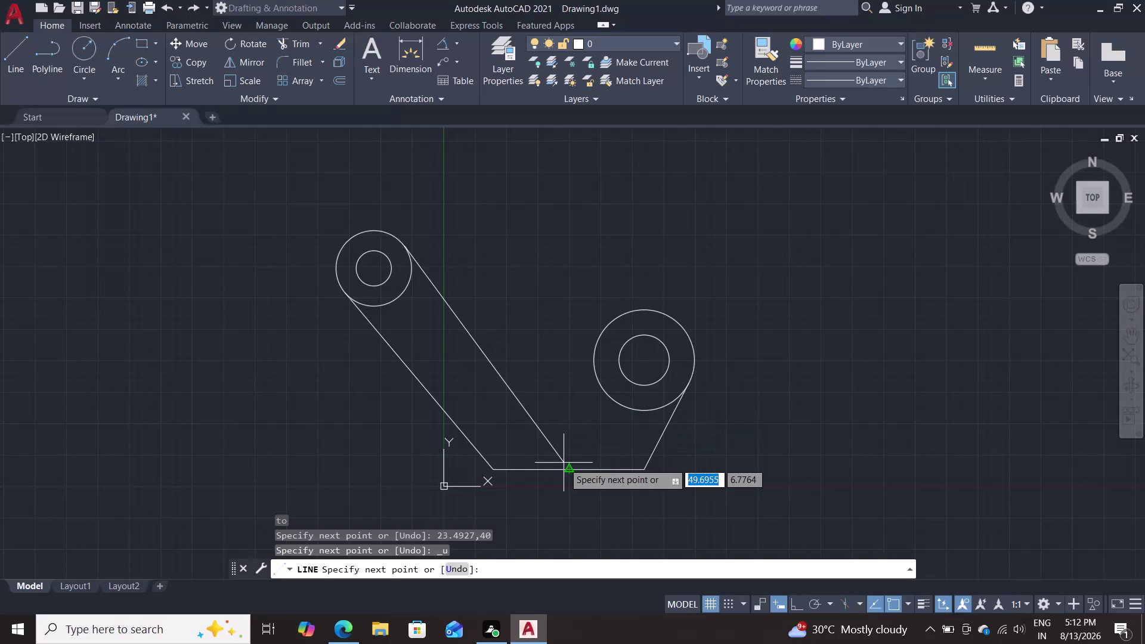
Finish the previous angled line and erase the stray angled line.
click(605, 427)
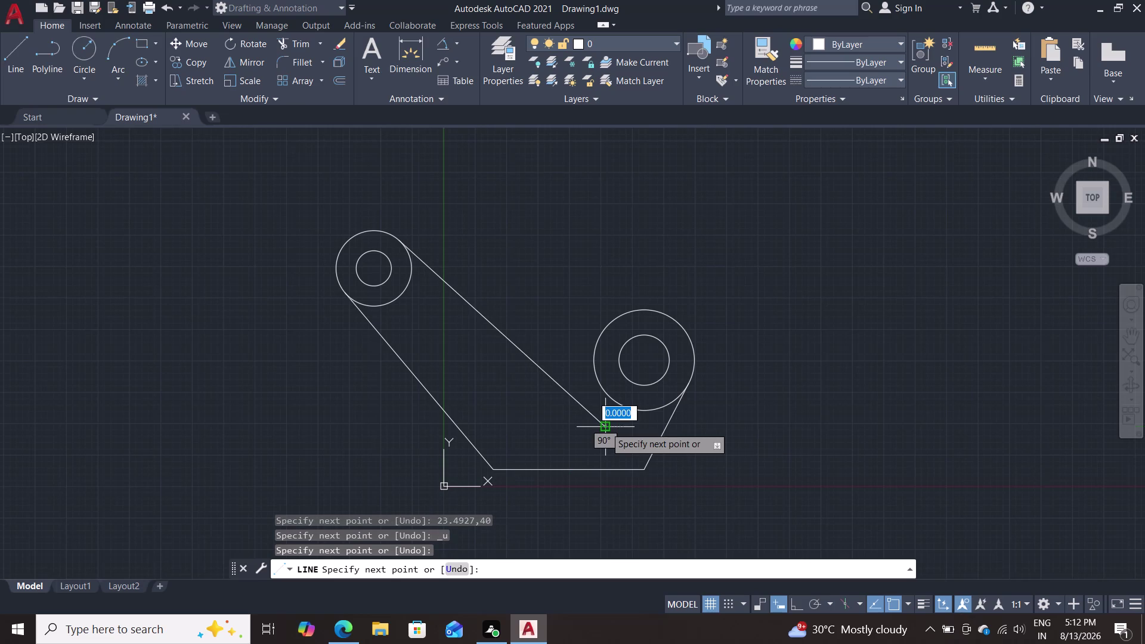
key(Escape)
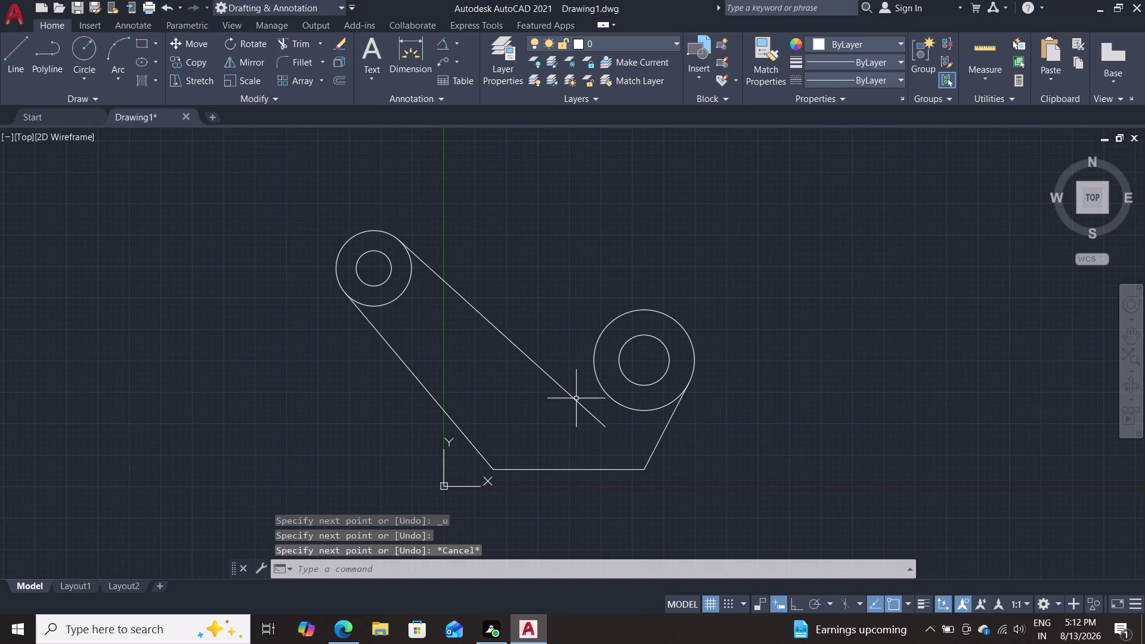
click(576, 398)
key(Delete)
Start a line near the upper boss with TAN snap, then cancel the attempt.
key(l)
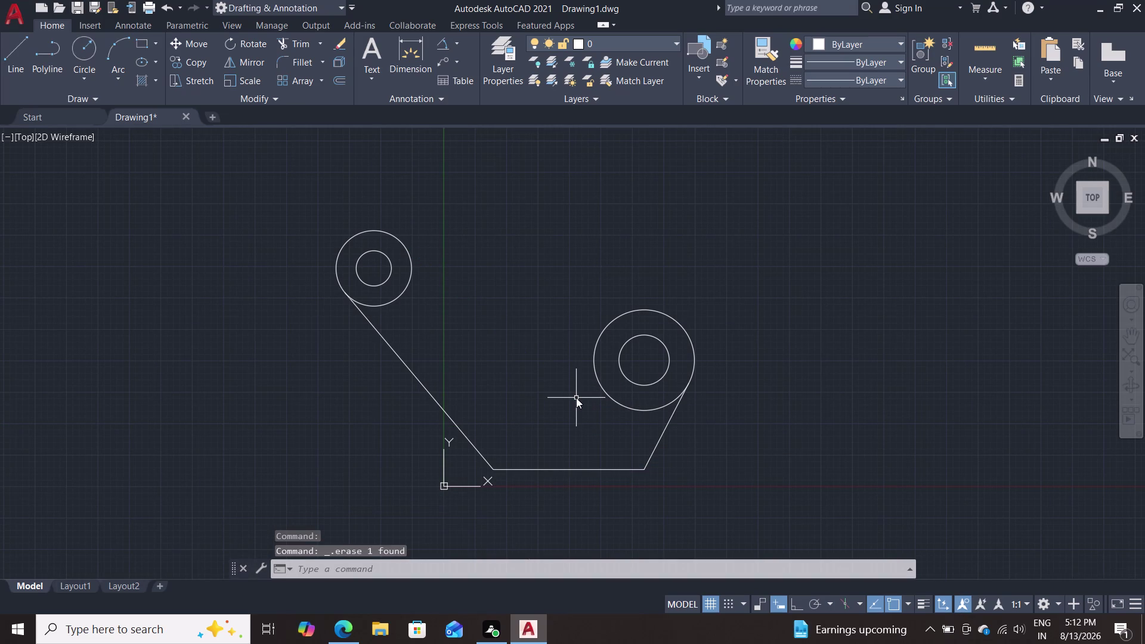
key(Return)
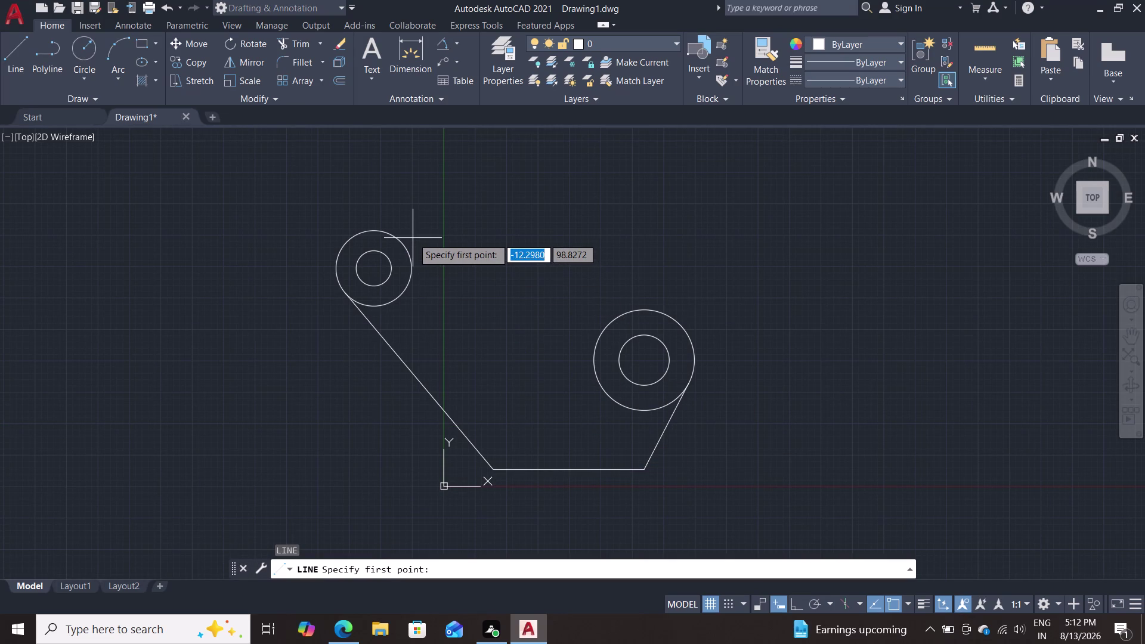
click(413, 238)
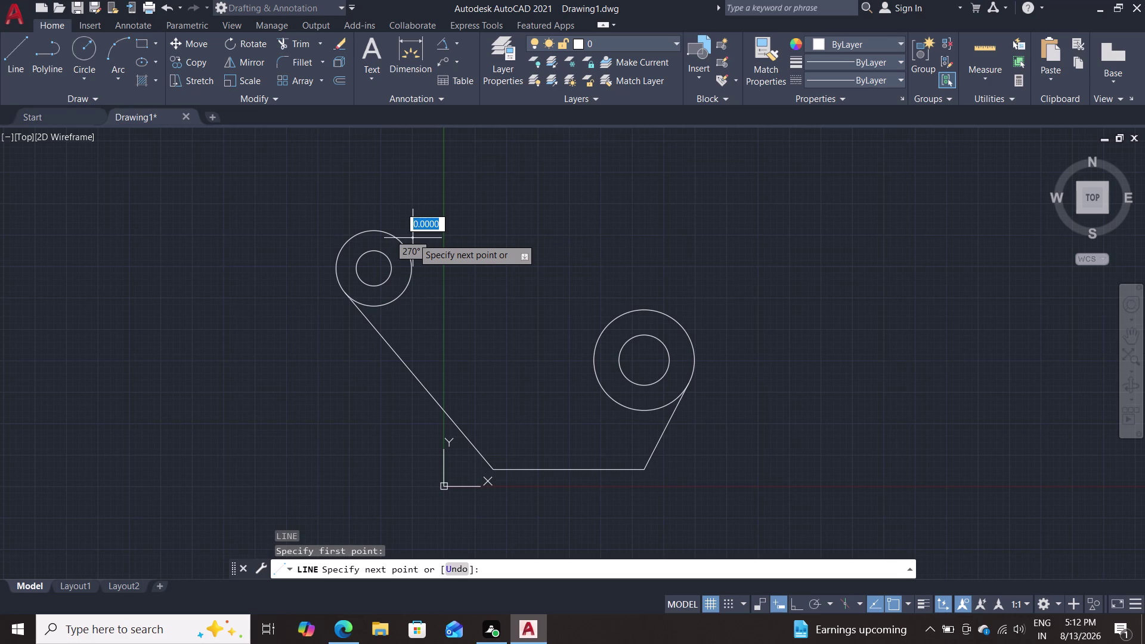
text(tan)
key(Return)
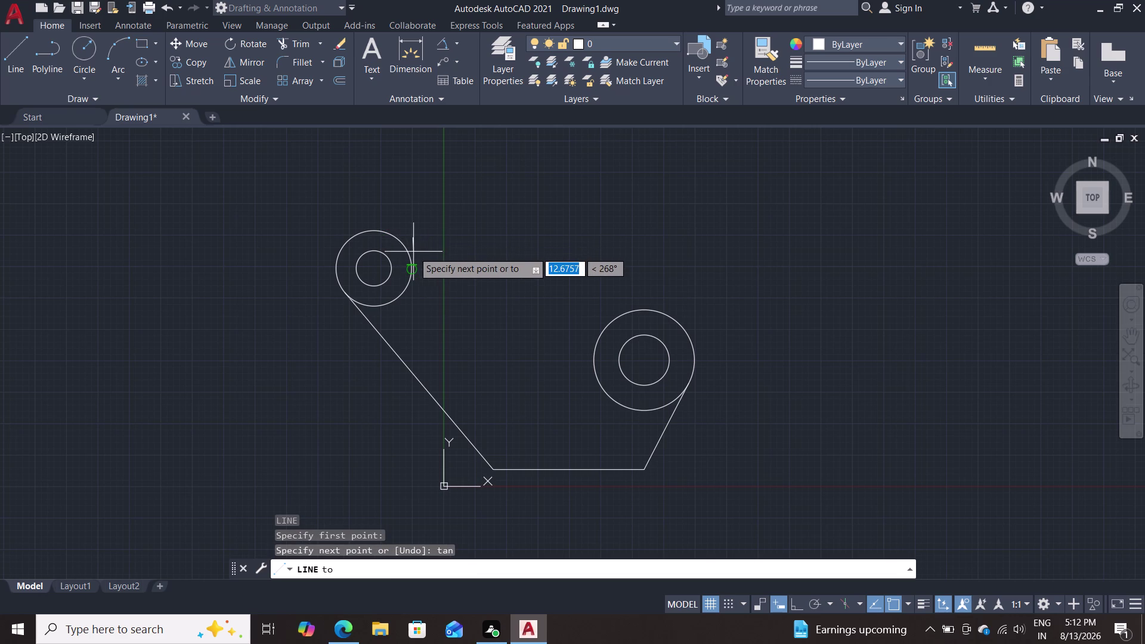
key(Escape)
Draw the arm line tangent to the upper-left boss, length 47.6692 at angle 15.
key(l)
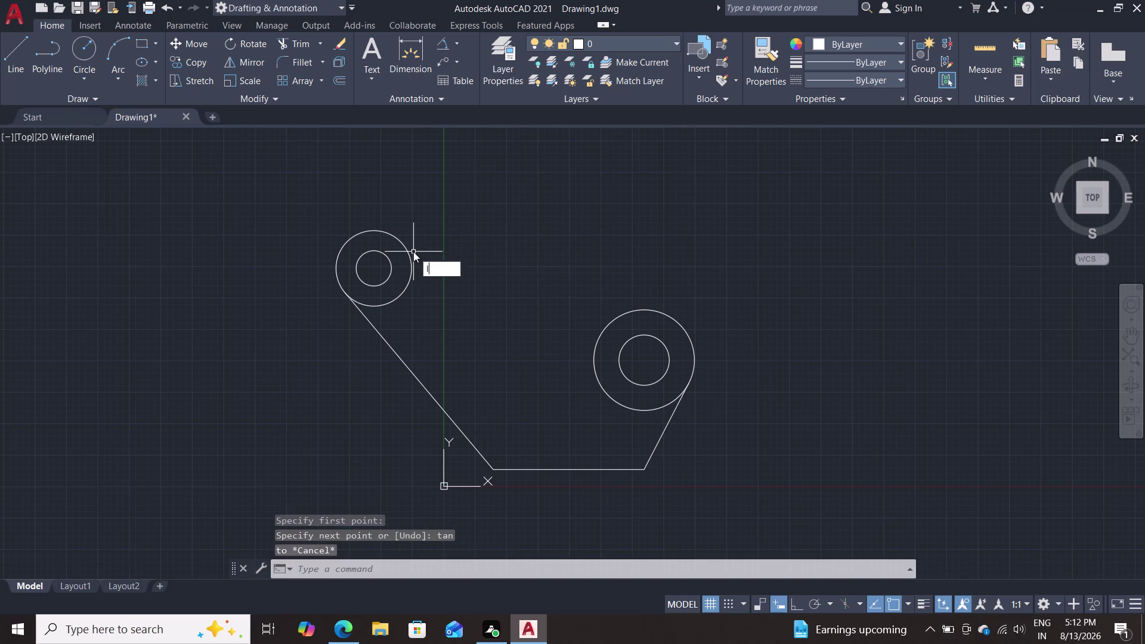
key(Return)
text(ta)
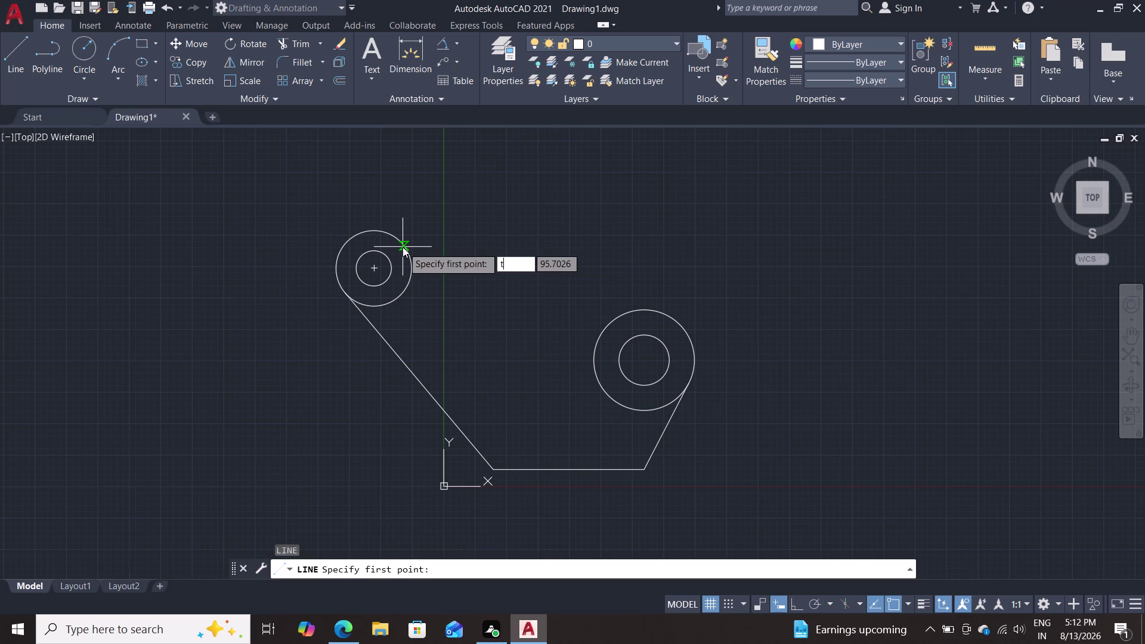
text(n)
key(Return)
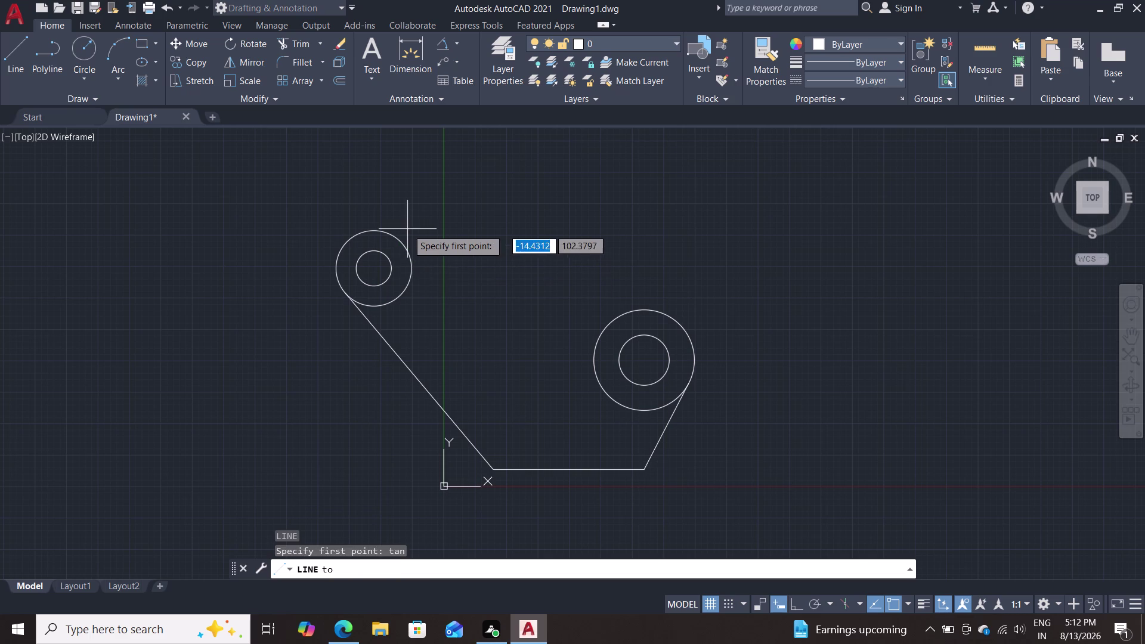
triple_click(405, 244)
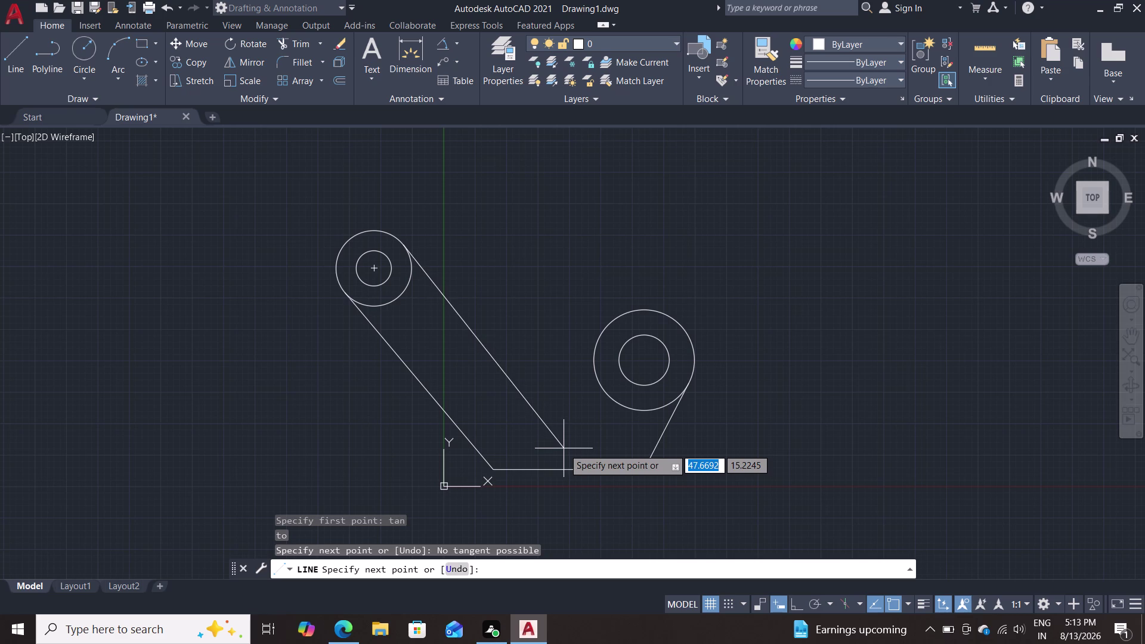
key(Tab)
text(1)
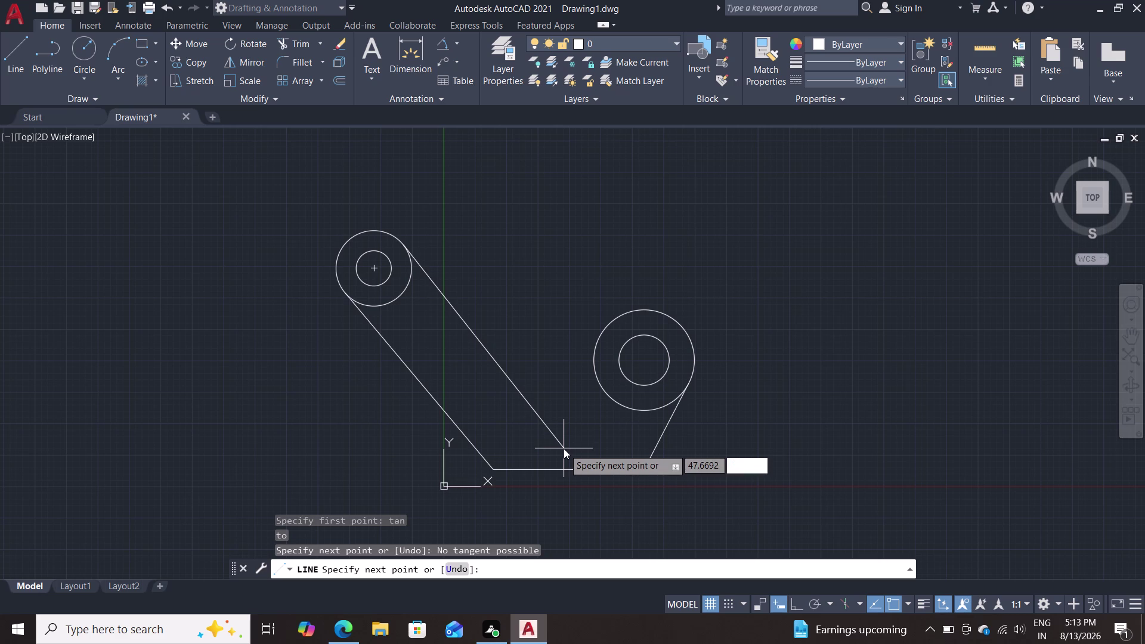
text(5)
key(Return)
key(Escape)
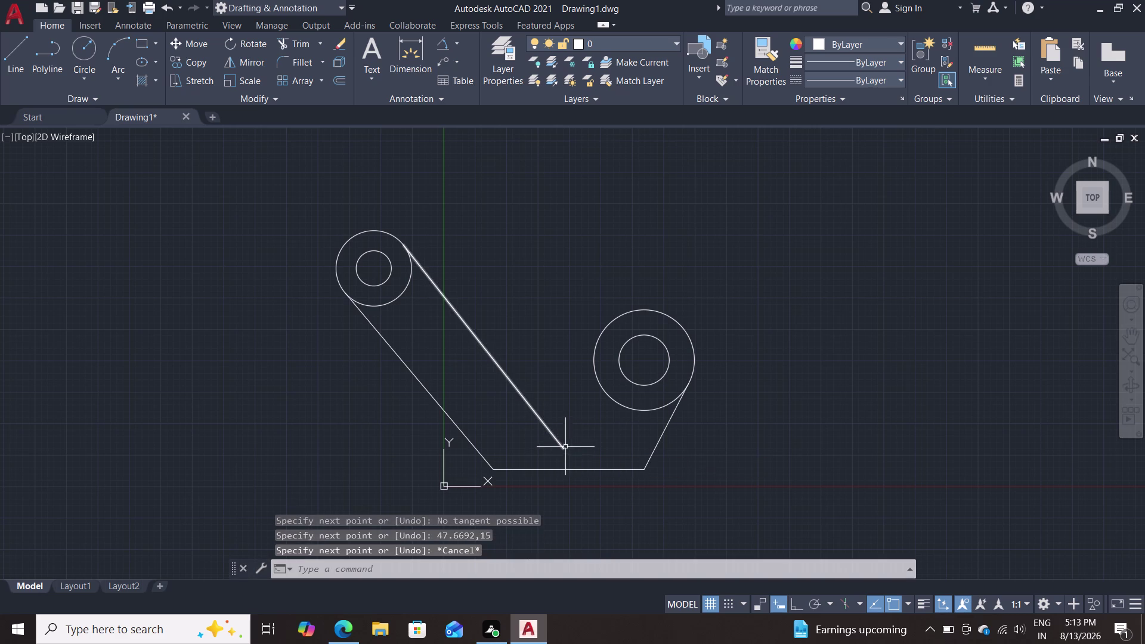
Draw a line tangent to the right boss at angle 15, crossing the first arm.
key(l)
key(Return)
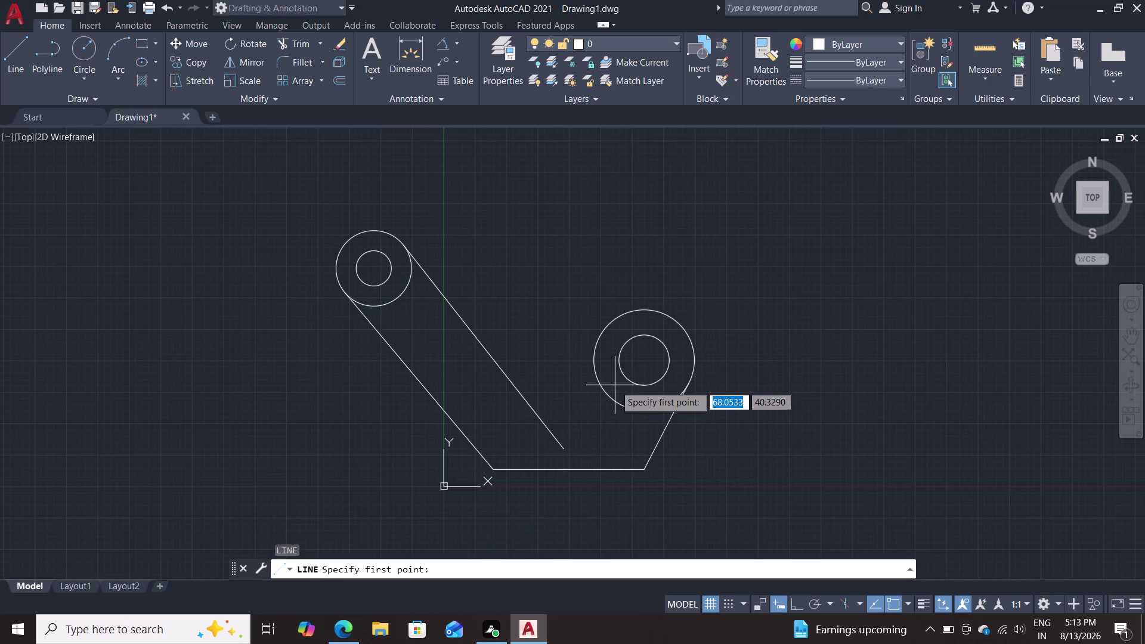
text(tan)
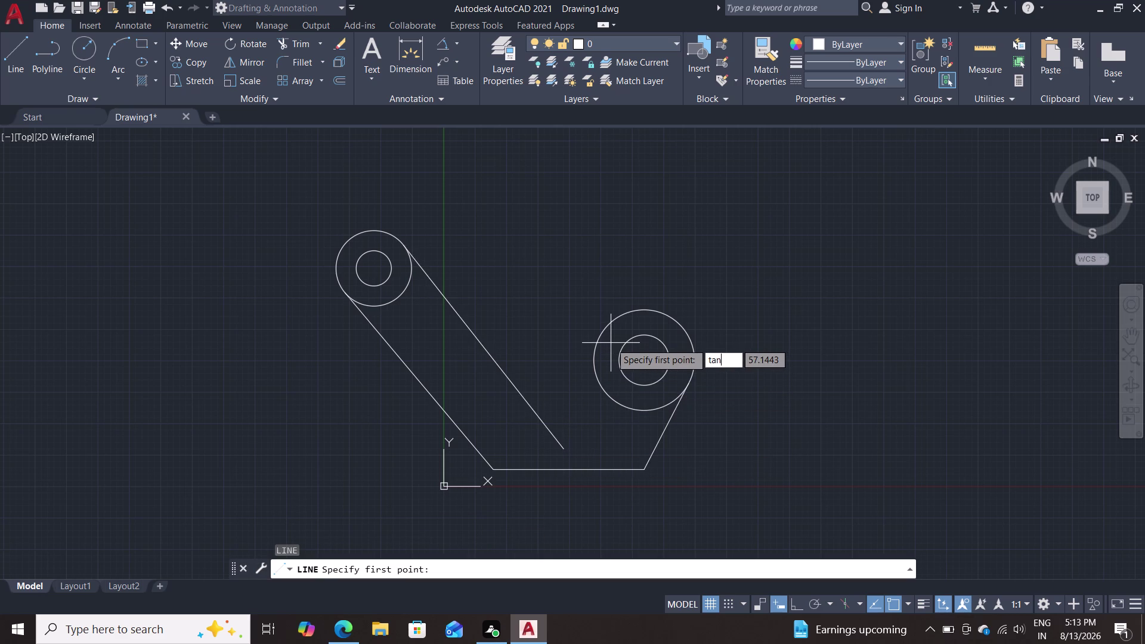
key(Return)
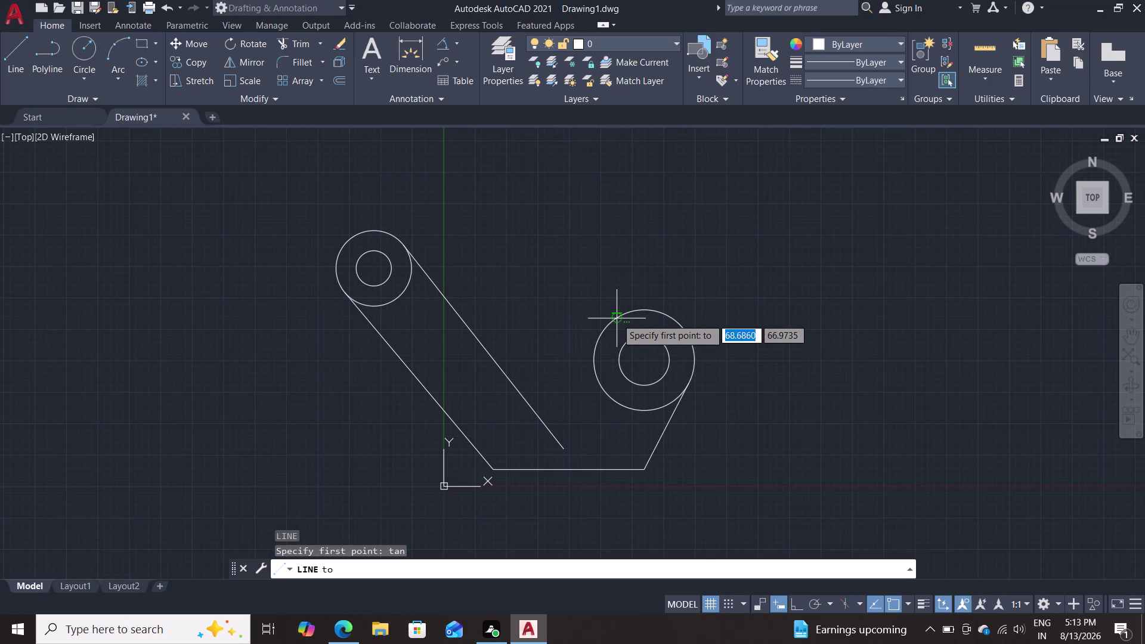
click(617, 319)
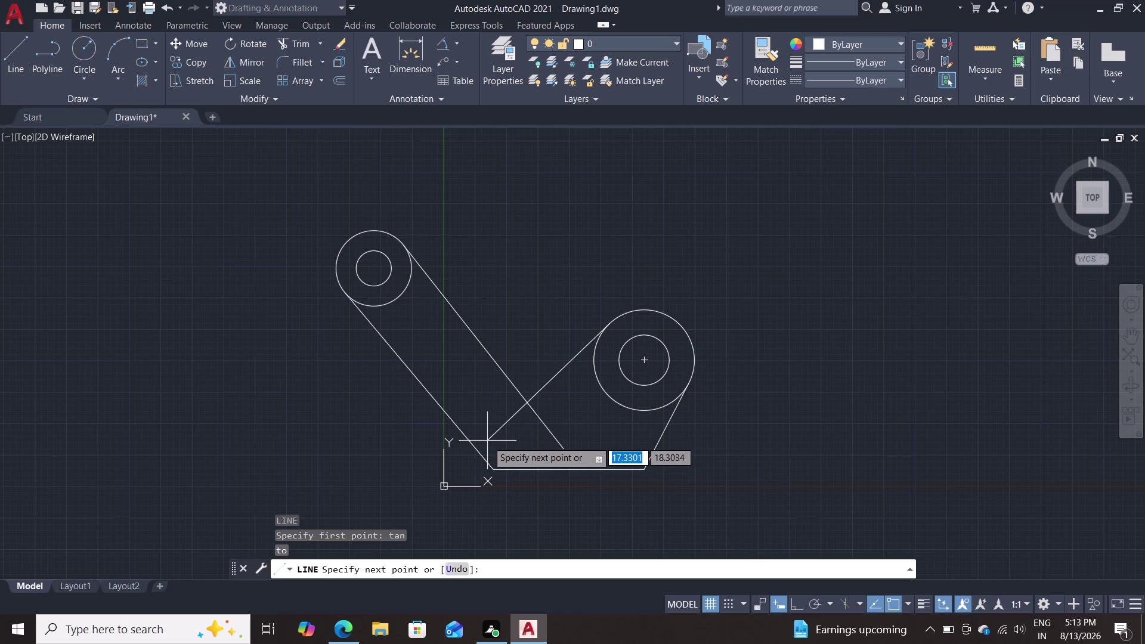
key(Tab)
text(15)
key(Return)
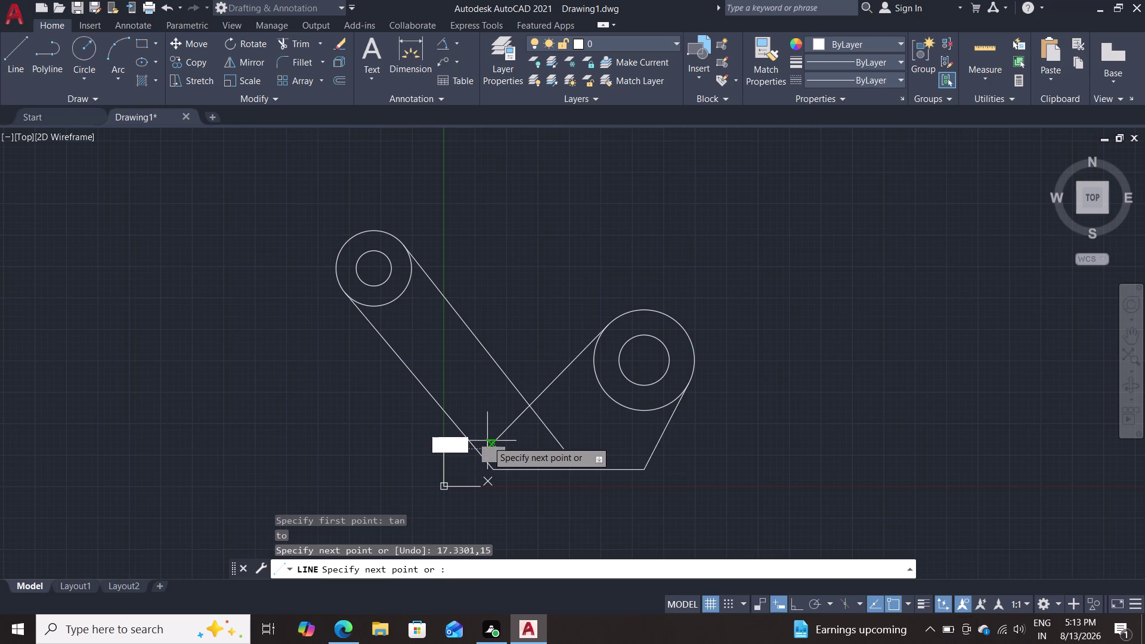
key(Escape)
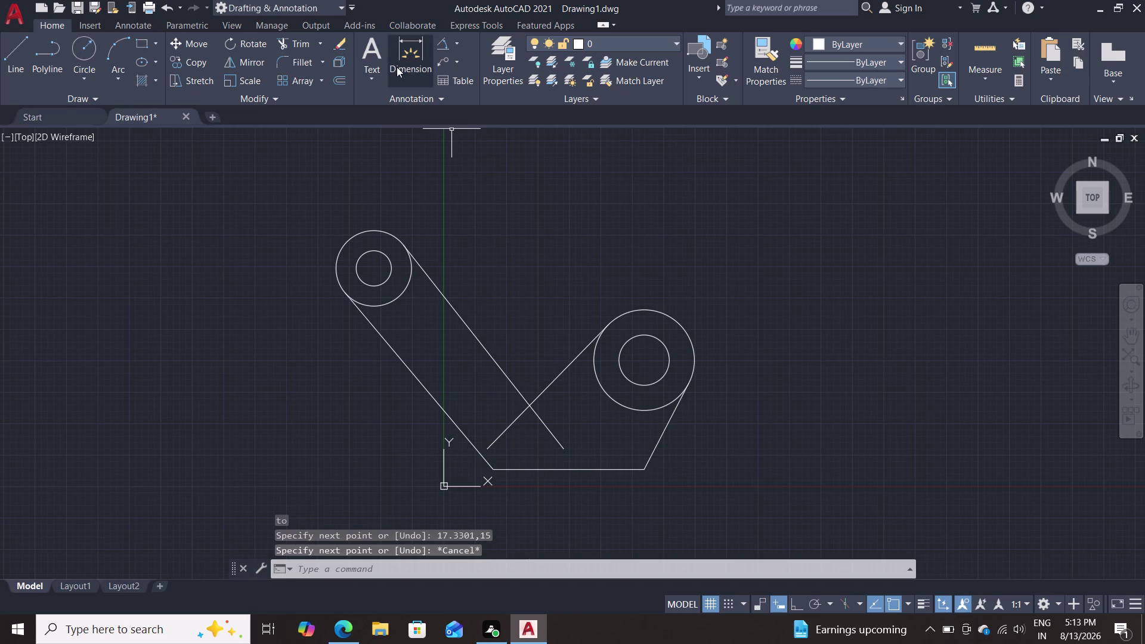
Add an 82° angular dimension between the two crossing arm lines above their intersection.
click(442, 43)
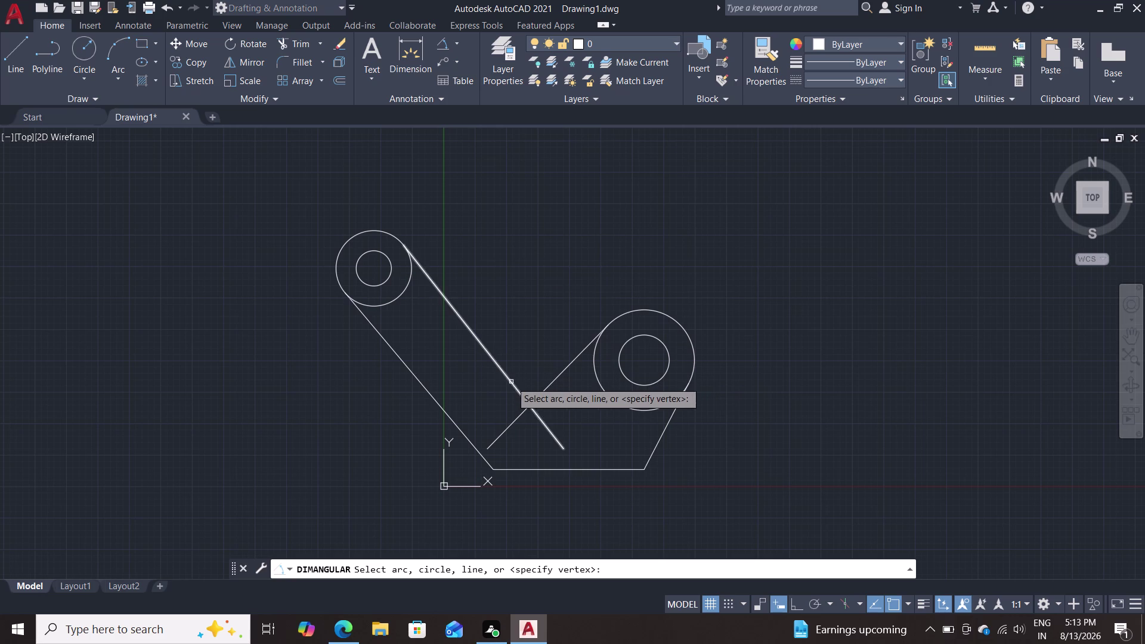
click(512, 382)
double_click(548, 388)
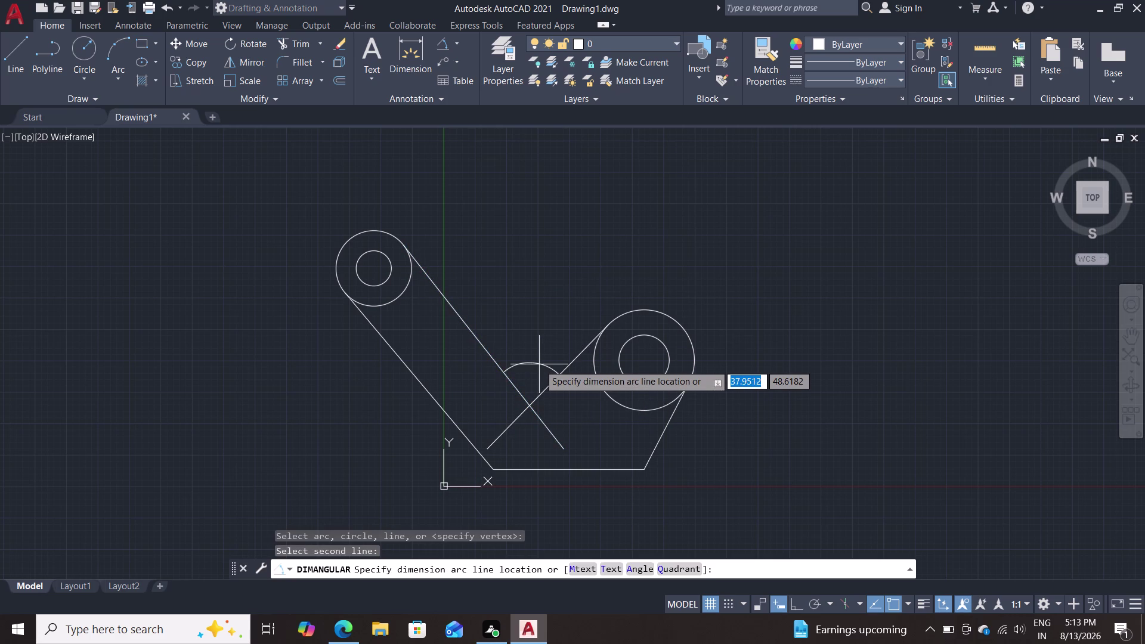
scroll(up, 3)
click(528, 369)
scroll(up, 3)
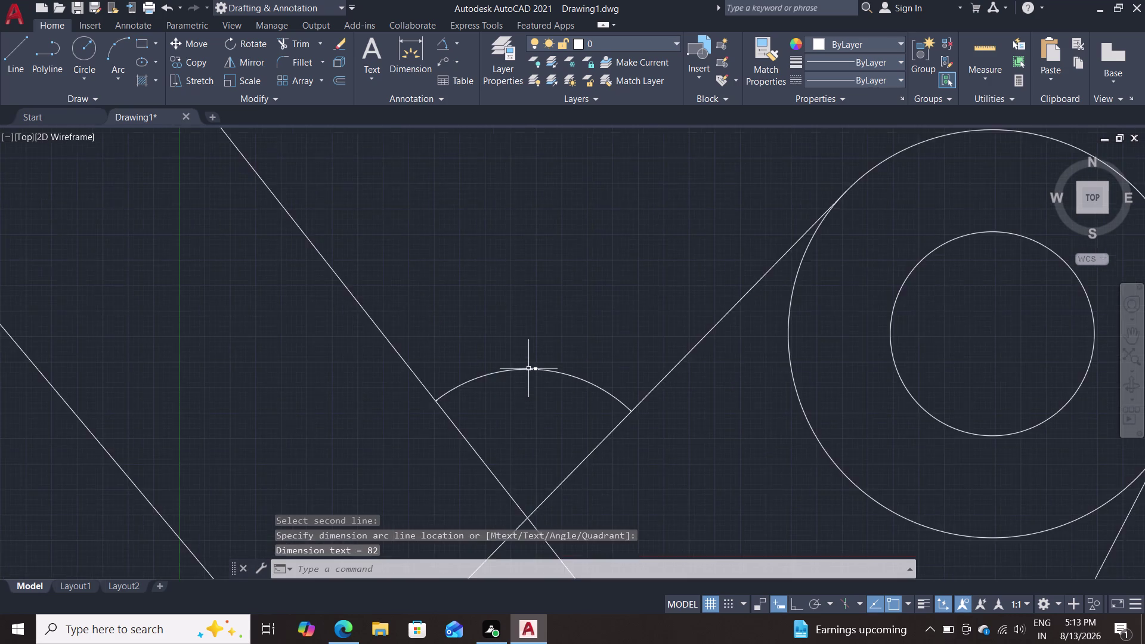
scroll(up, 3)
scroll(down, 3)
scroll(down, 3)
scroll(down, 3)
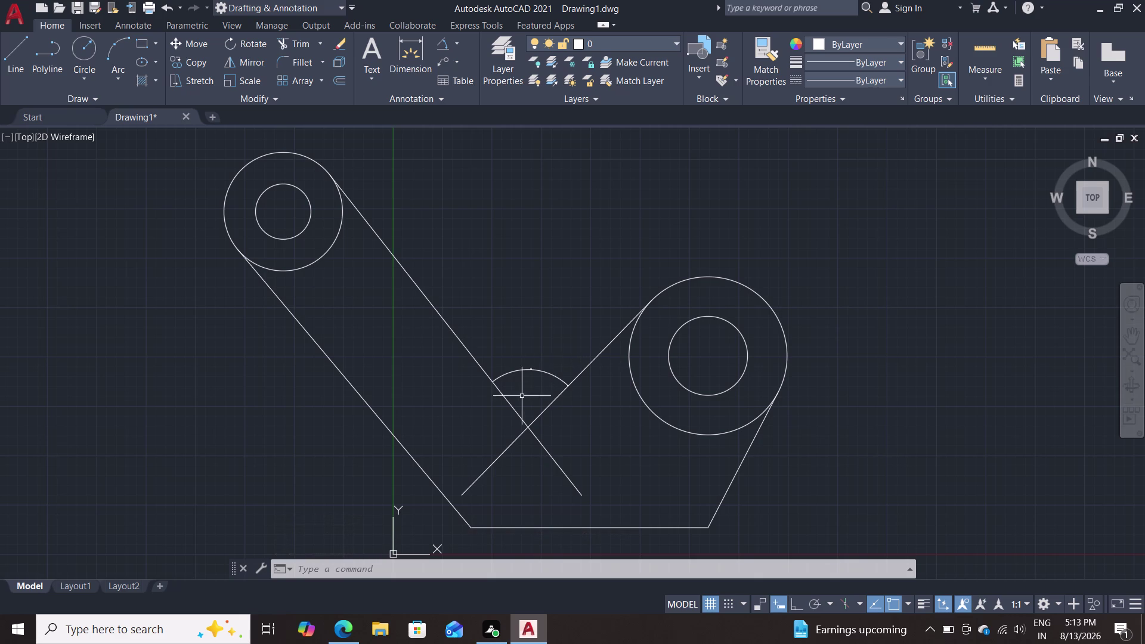
scroll(up, 3)
scroll(up, 3)
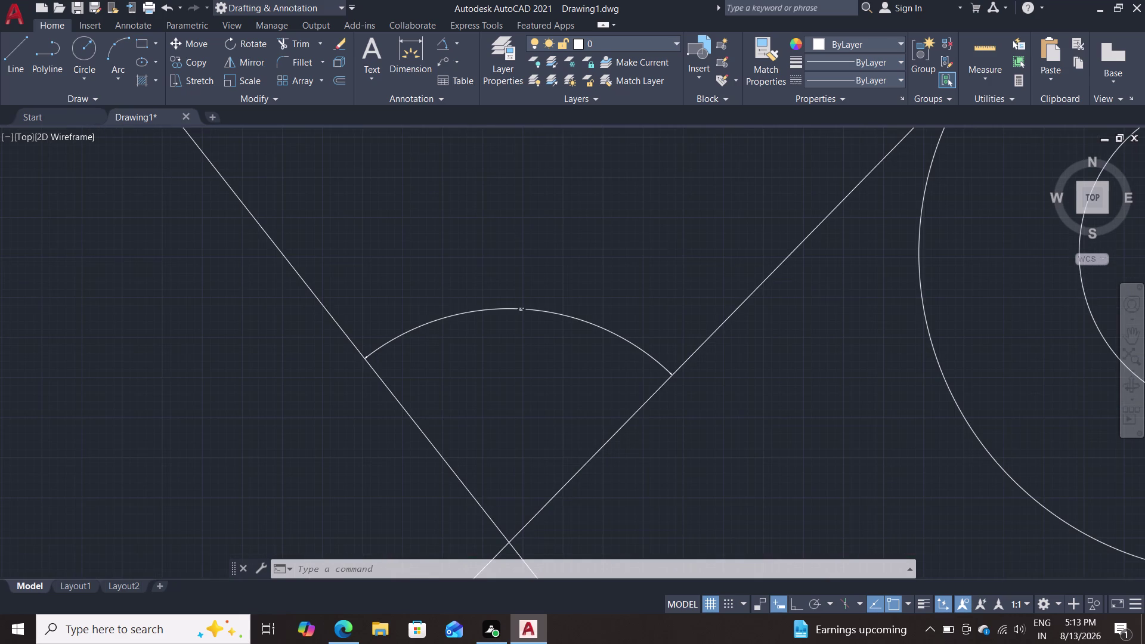
scroll(down, 3)
scroll(down, 3)
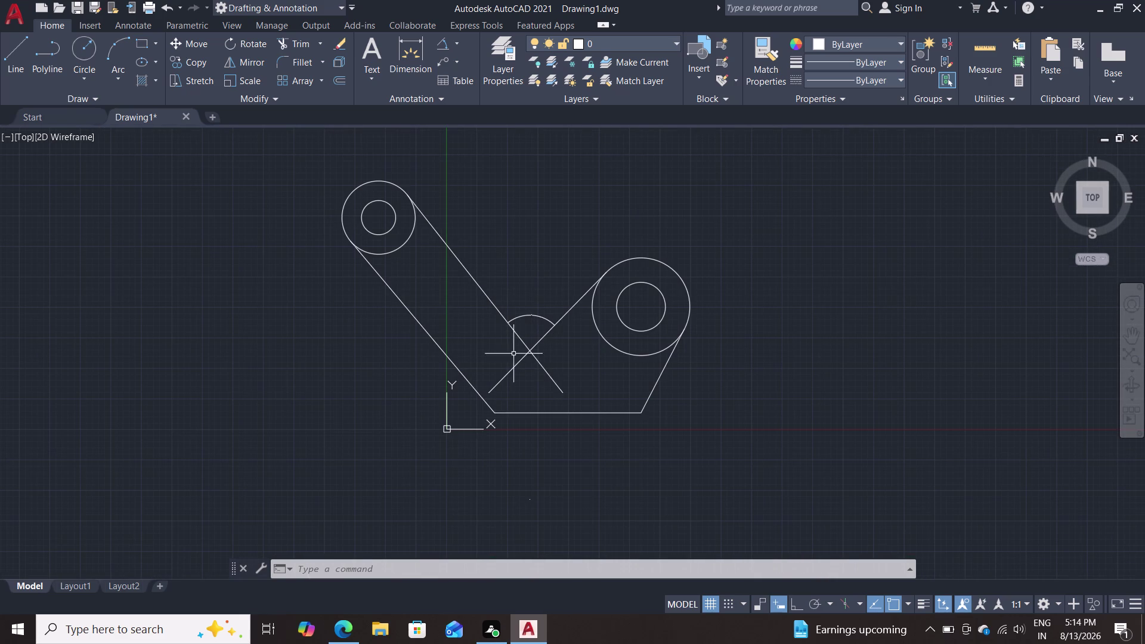
Erase both crossing arm lines and the angular dimension.
double_click(543, 366)
key(Delete)
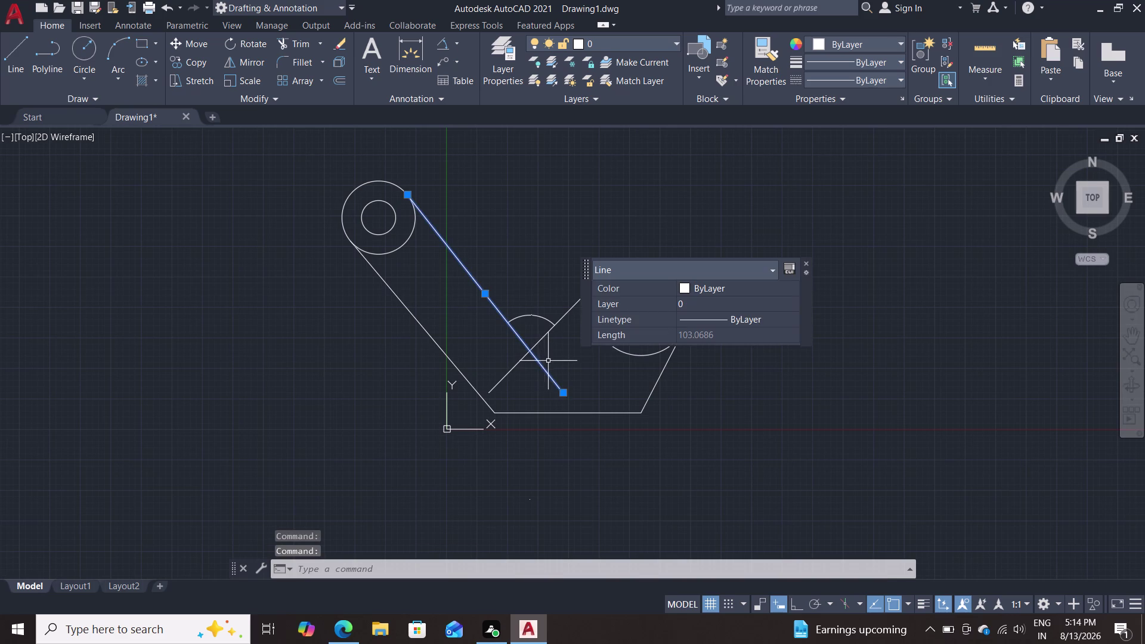
click(555, 324)
key(Delete)
click(555, 324)
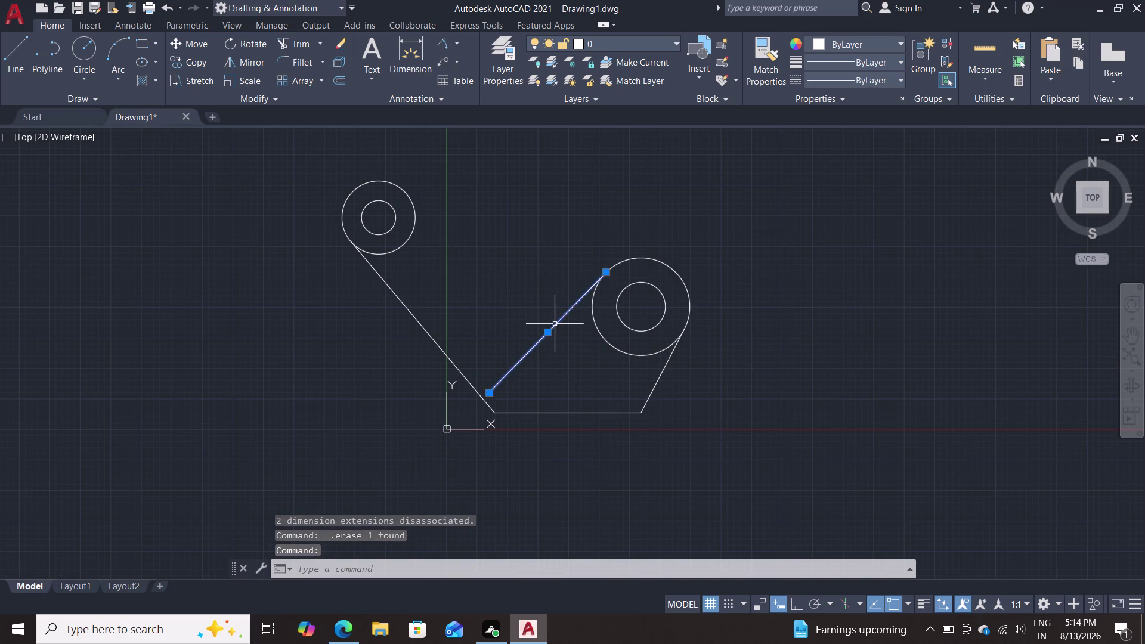
key(Delete)
Draw a down-right line tangent to the upper-left boss with value 16, then select it.
key(l)
key(Return)
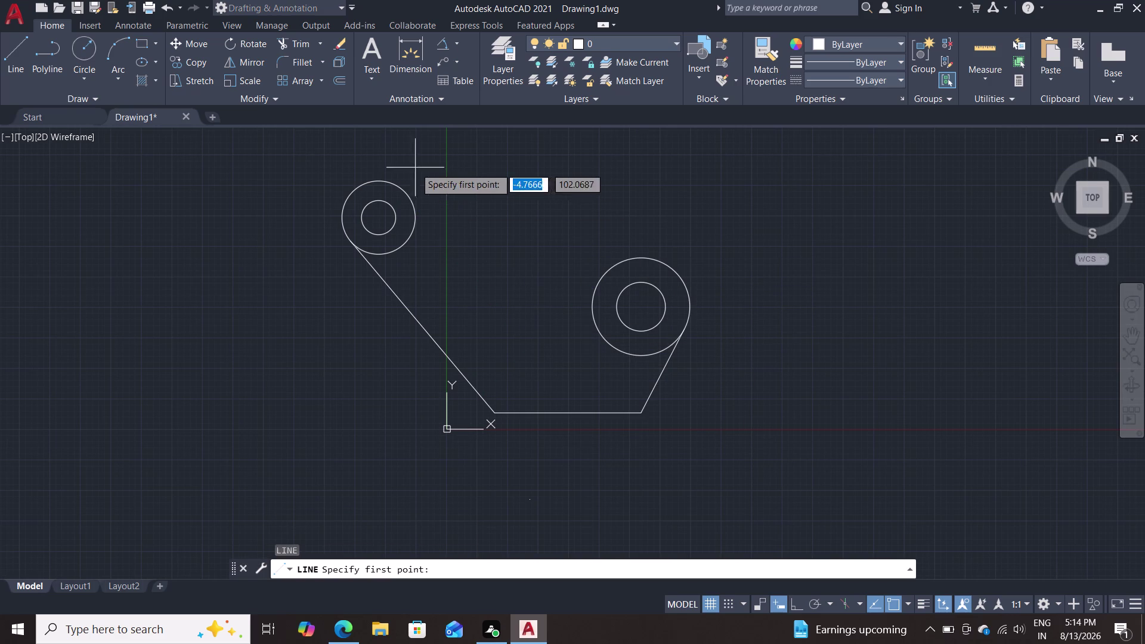
text(t)
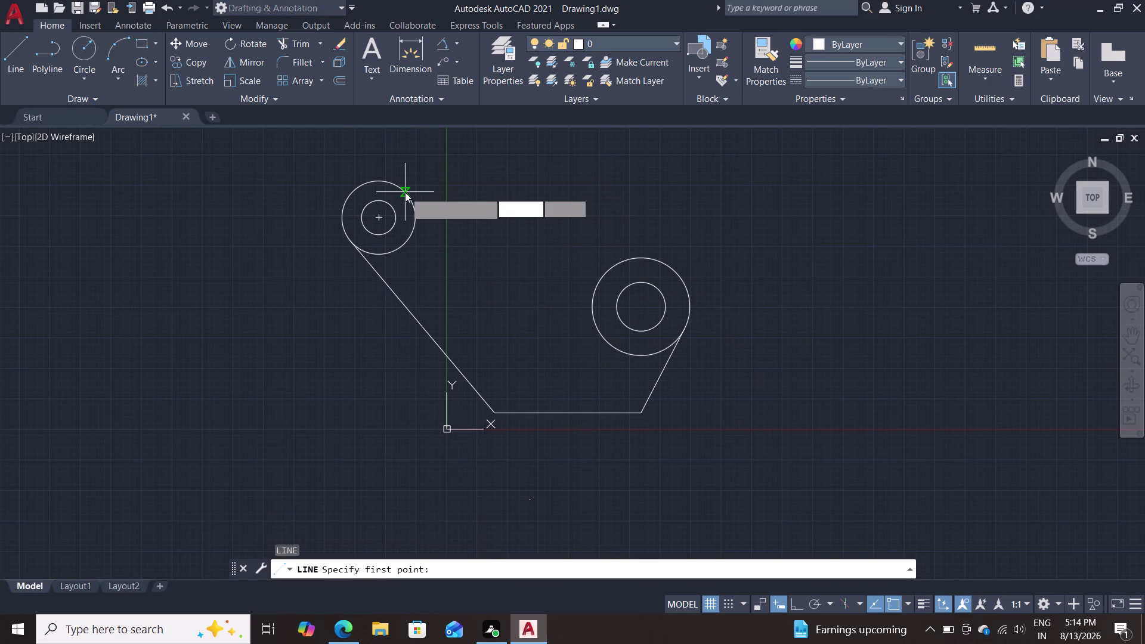
text(an)
key(Return)
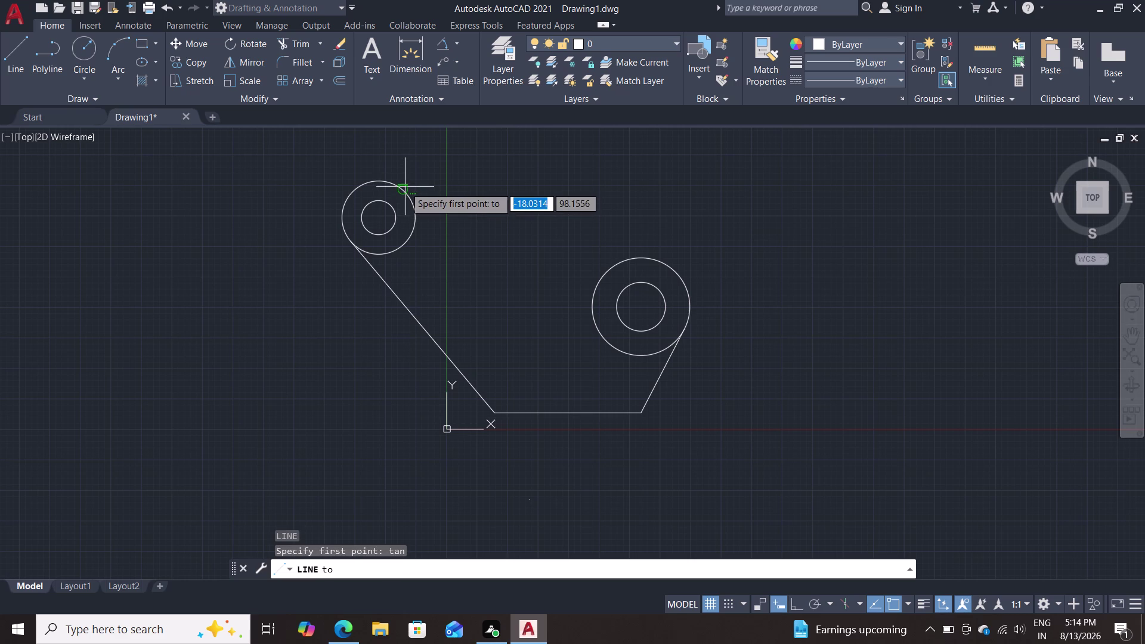
click(405, 187)
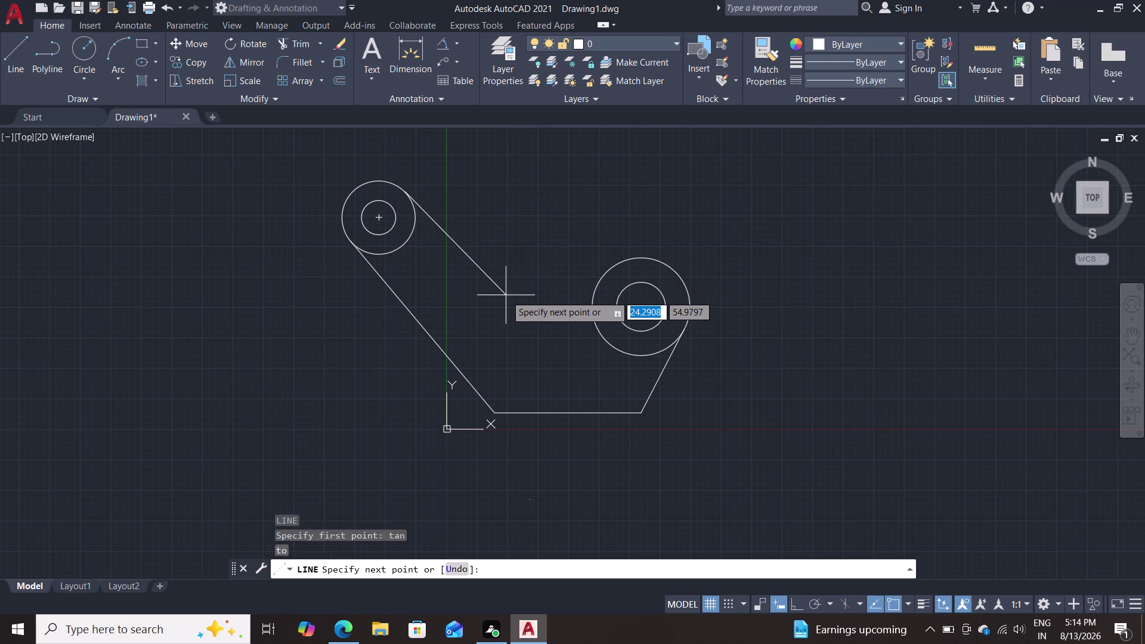
key(Tab)
text(16)
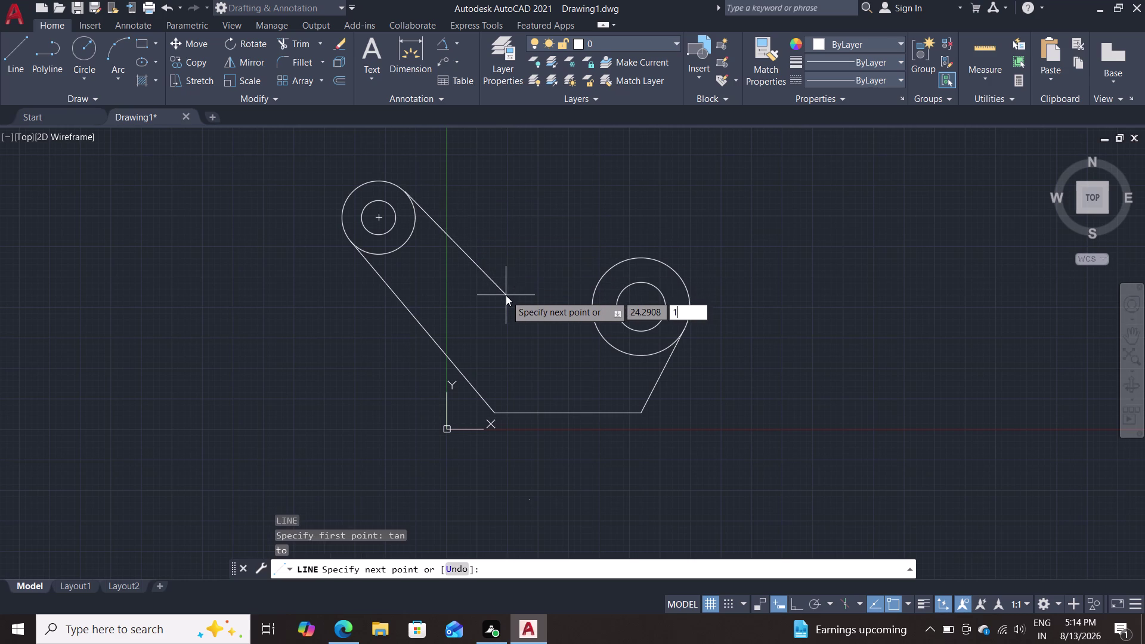
key(Return)
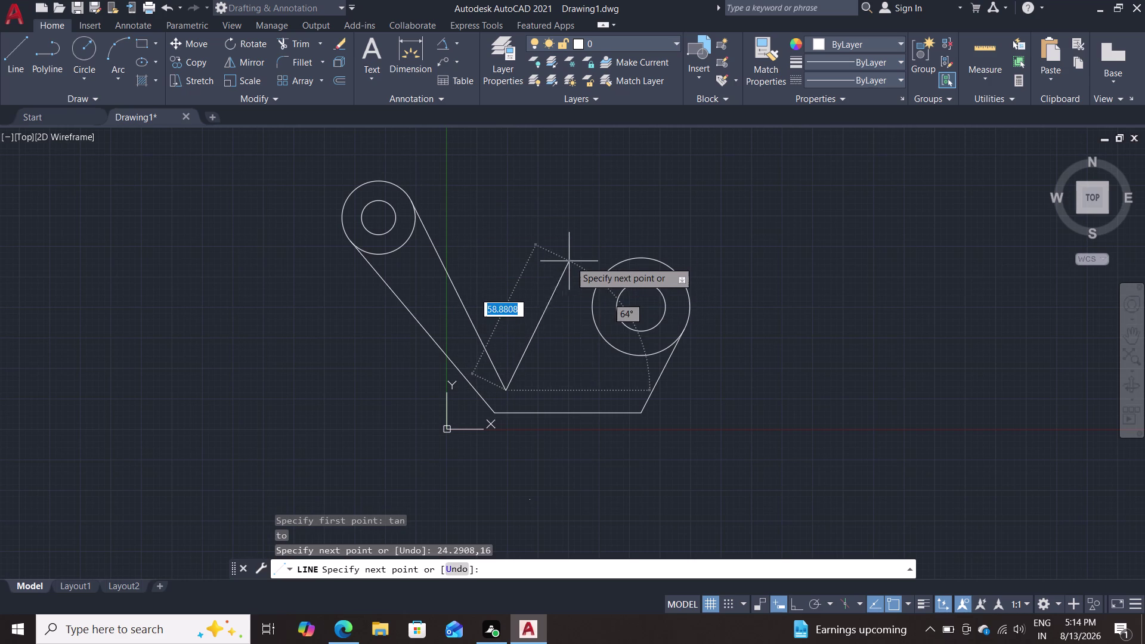
key(Escape)
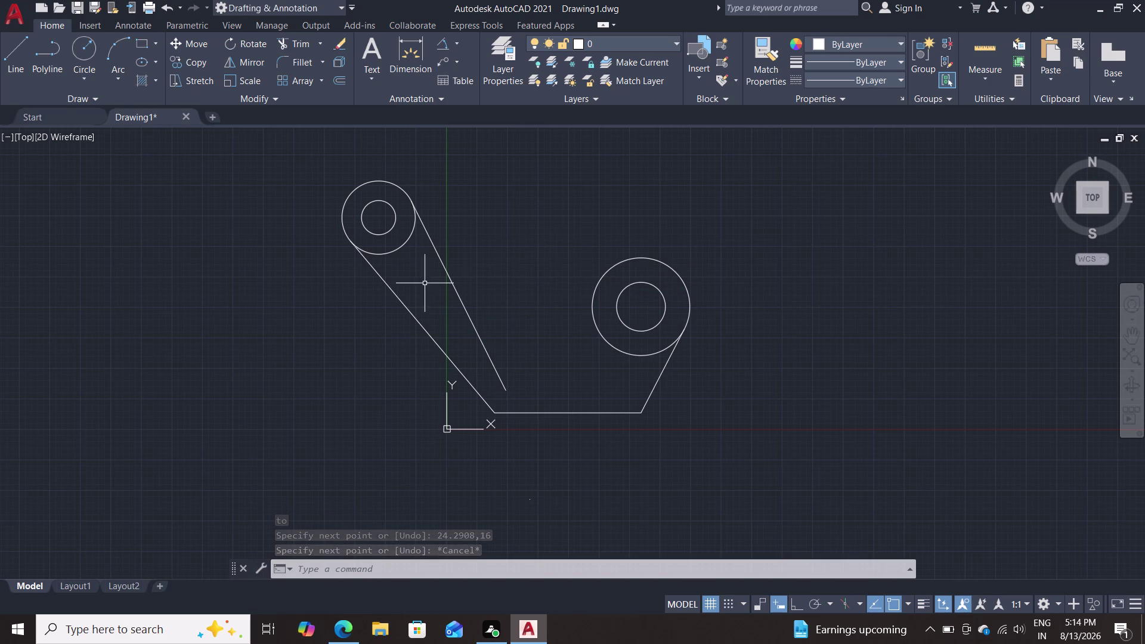
click(450, 274)
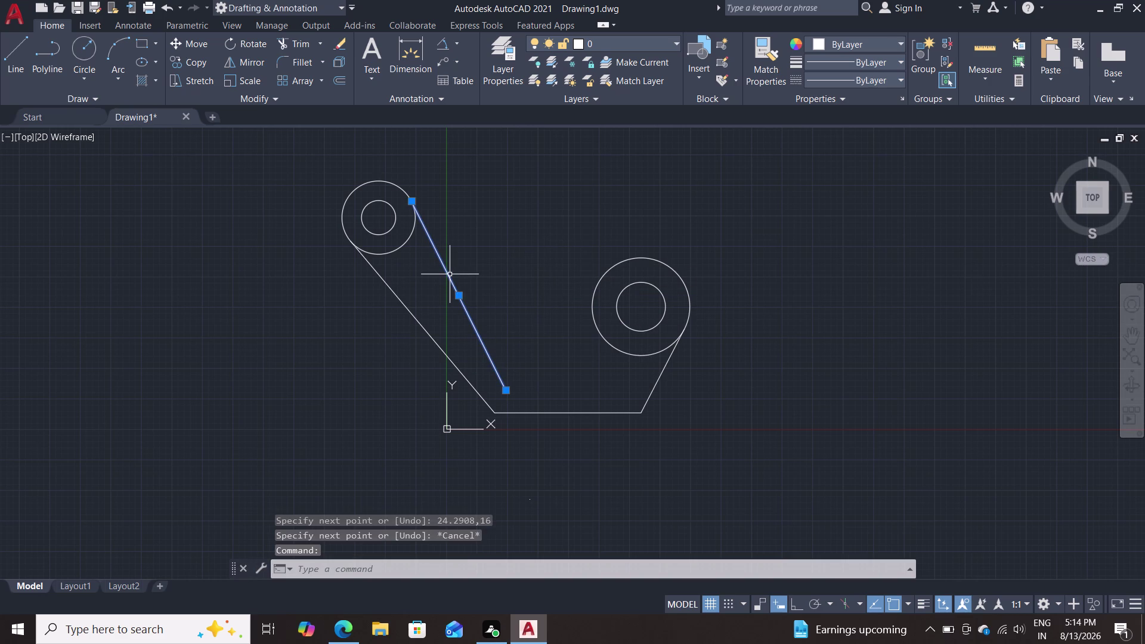
Erase the old arm line, draw a 30-unit line tangent to the upper-left boss, then erase it.
key(Delete)
key(l)
key(Return)
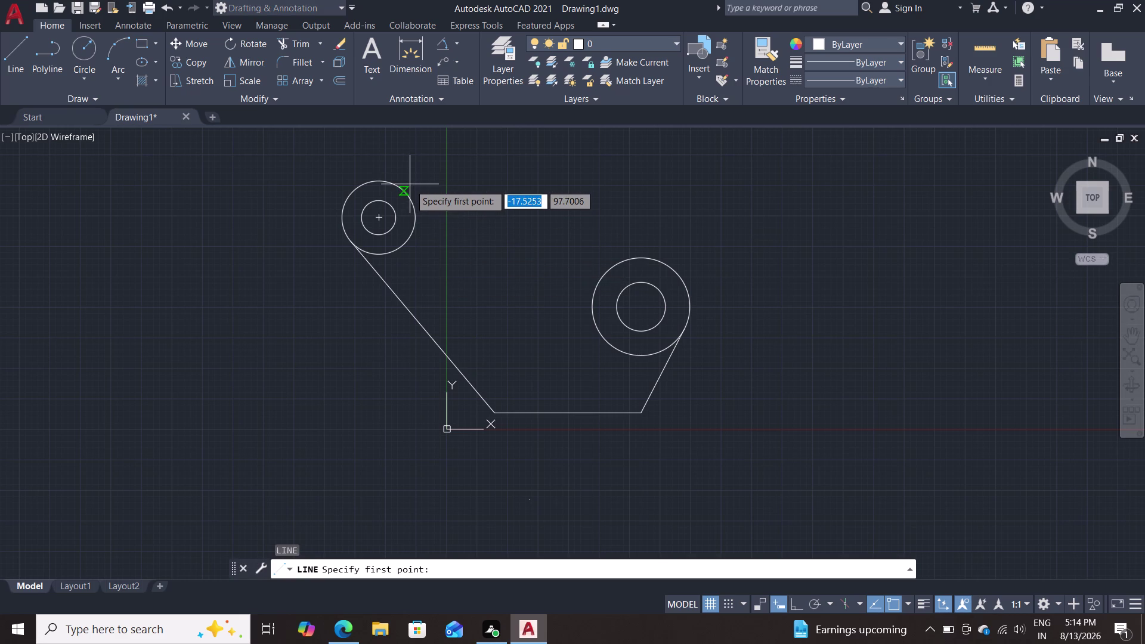
text(ta)
key(n)
key(Return)
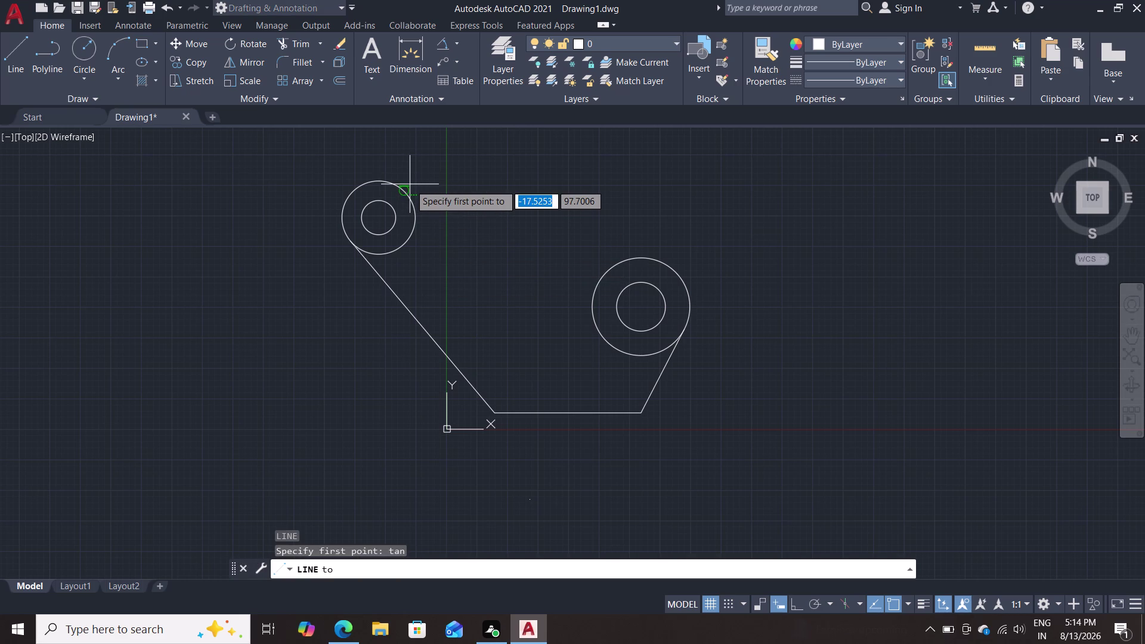
double_click(410, 185)
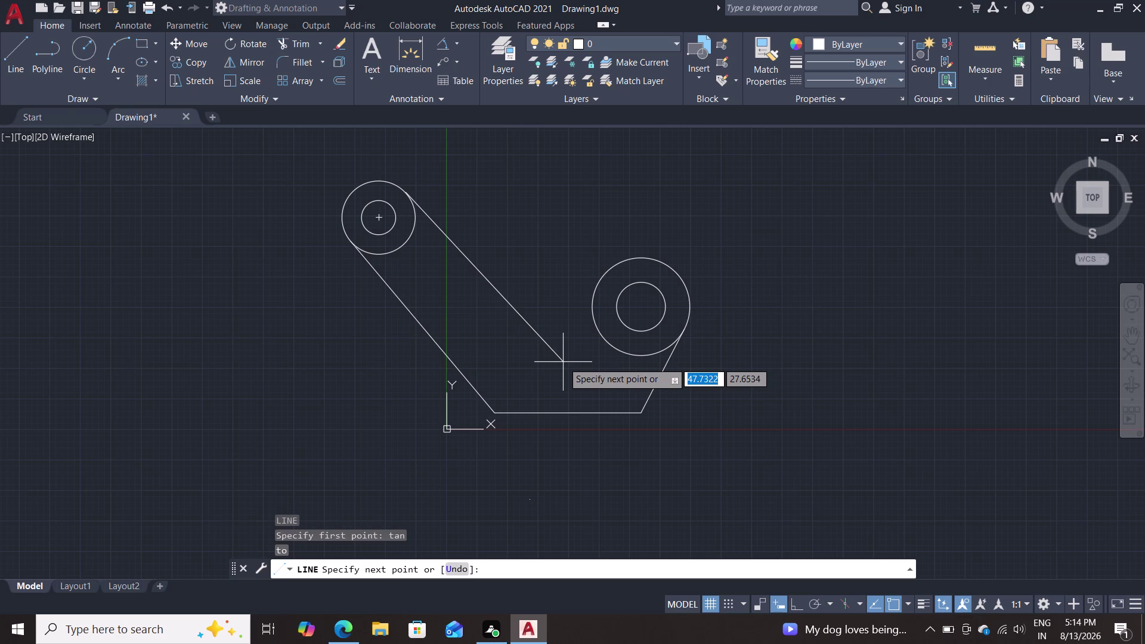
text(30)
key(Return)
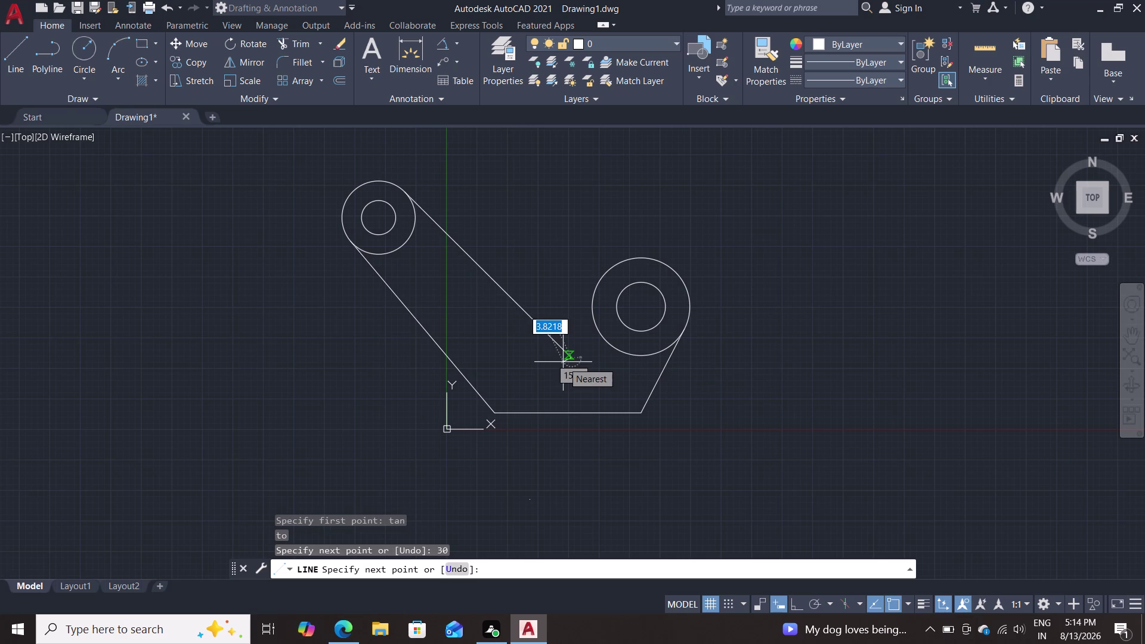
key(Escape)
click(546, 335)
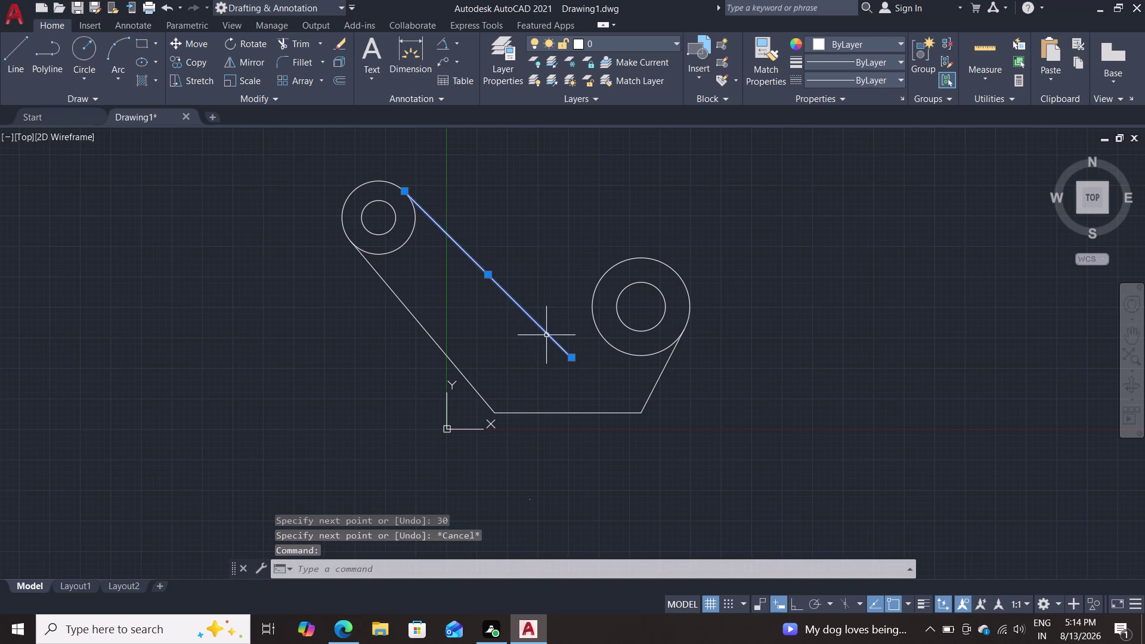
key(Delete)
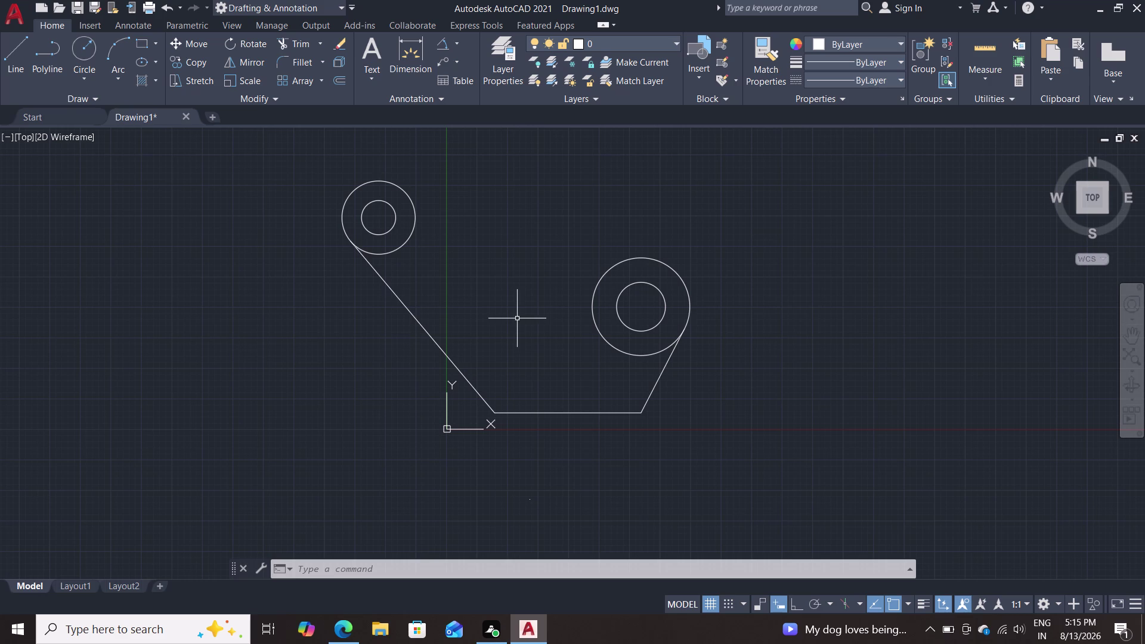
Draw a vertical line from the bottom edge up past the right boss.
key(l)
key(Return)
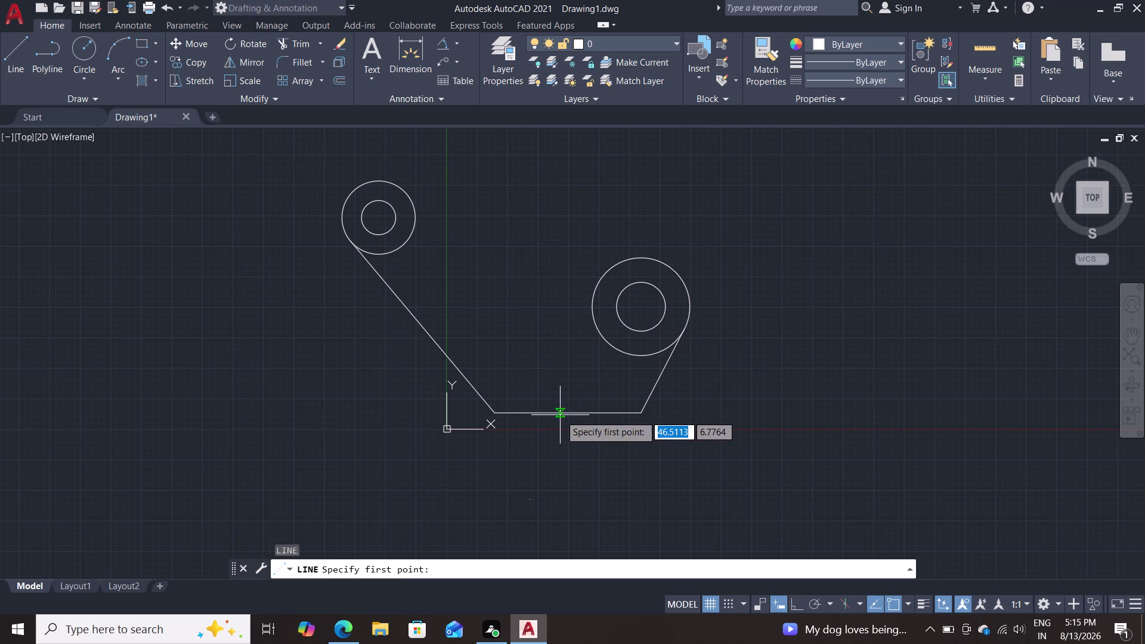
click(567, 412)
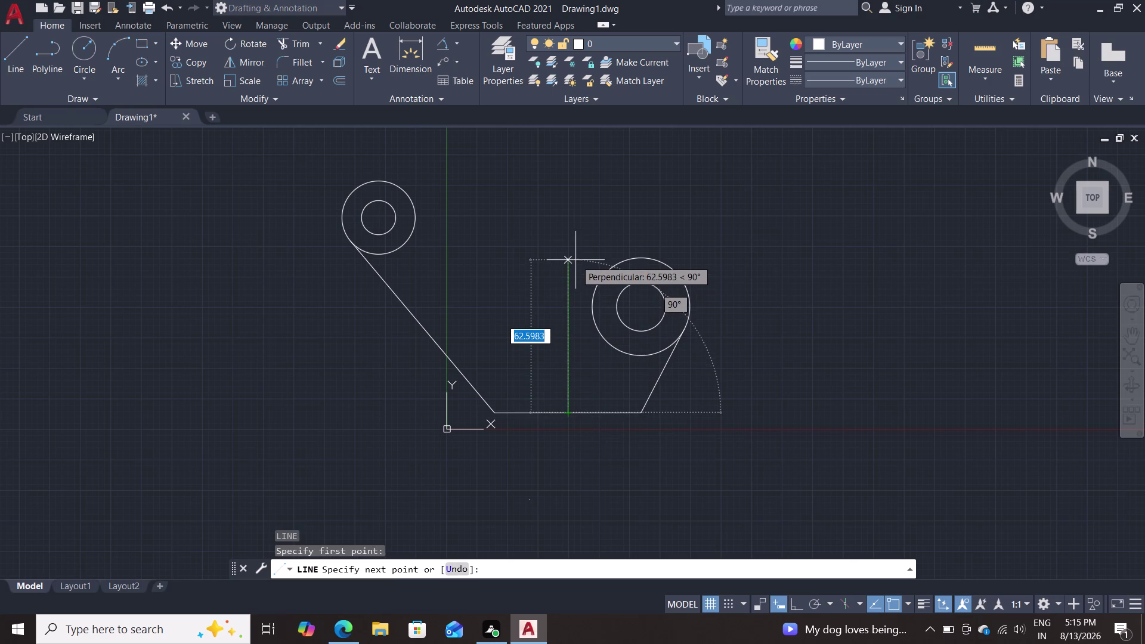
click(567, 239)
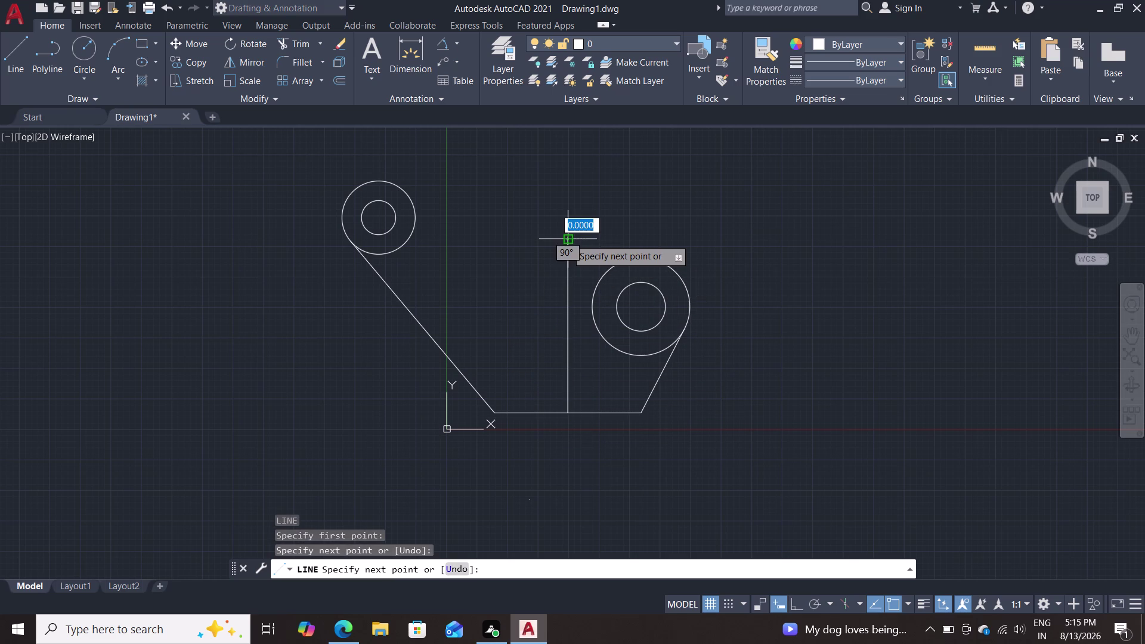
key(Escape)
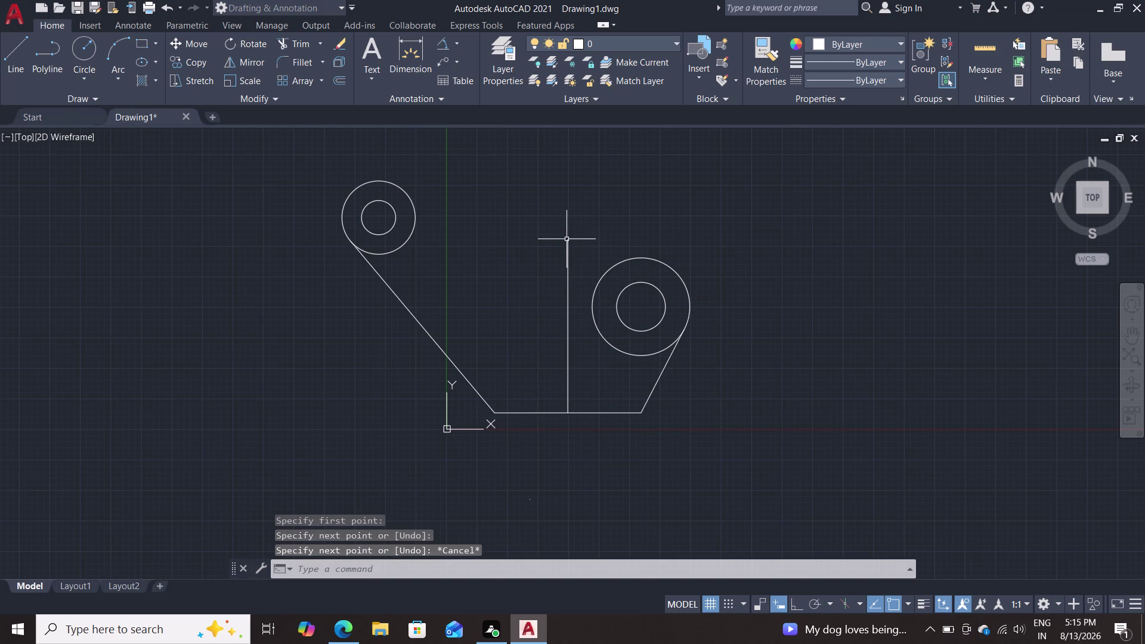
Draw a line from the vertical line tangent to the upper-left boss.
key(l)
key(Return)
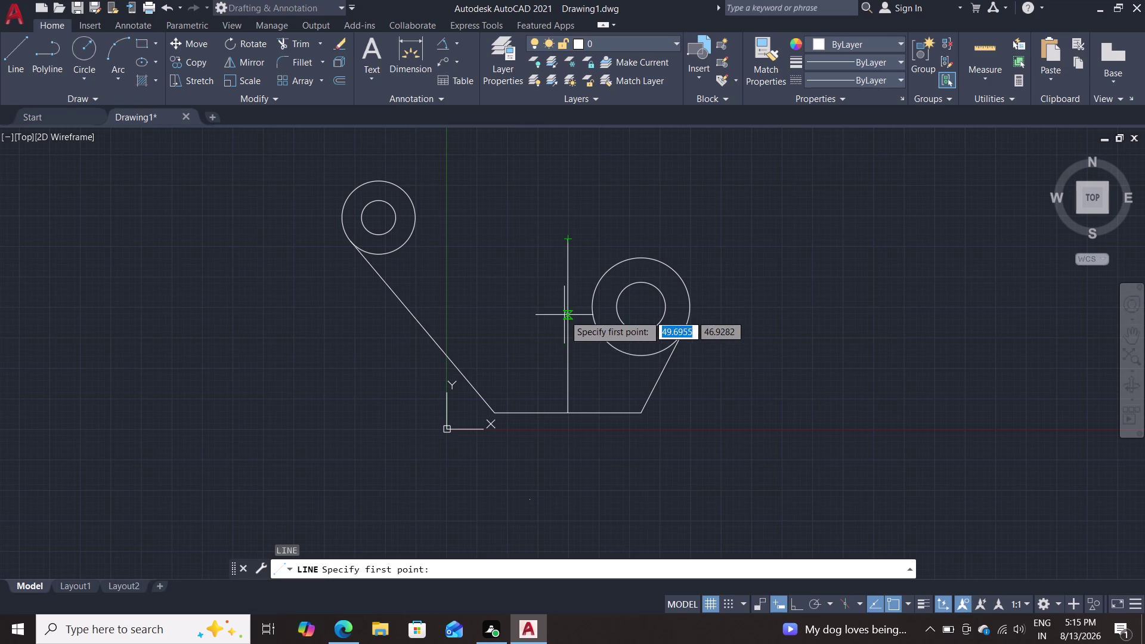
click(565, 322)
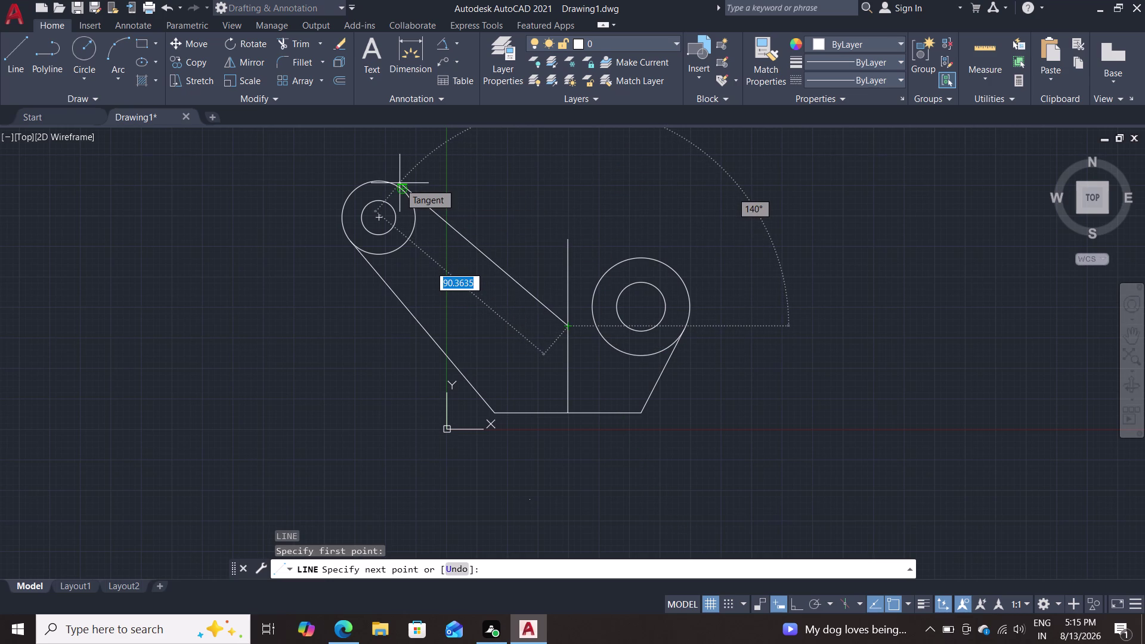
click(400, 183)
key(Escape)
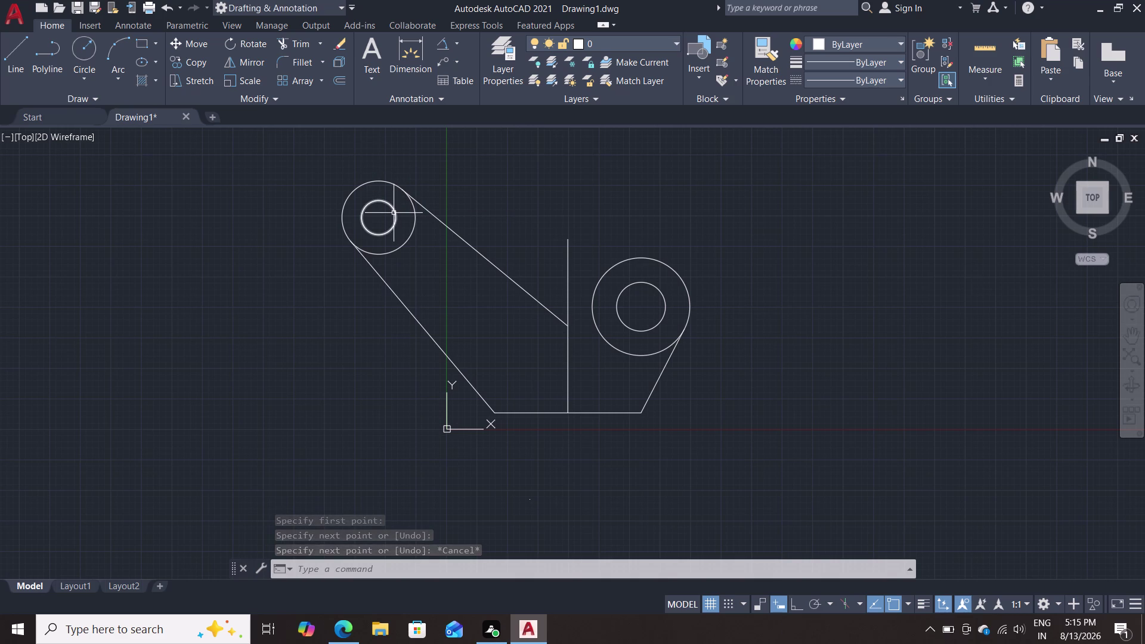
Draw a line from the arm's meeting point tangent to the right boss.
key(l)
key(Return)
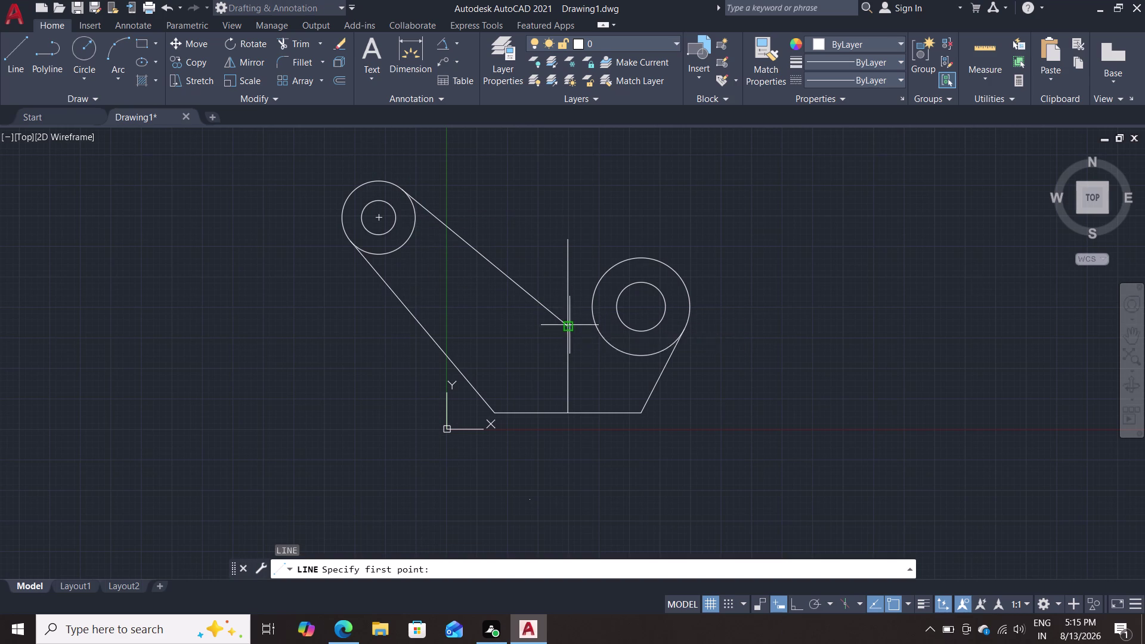
click(568, 327)
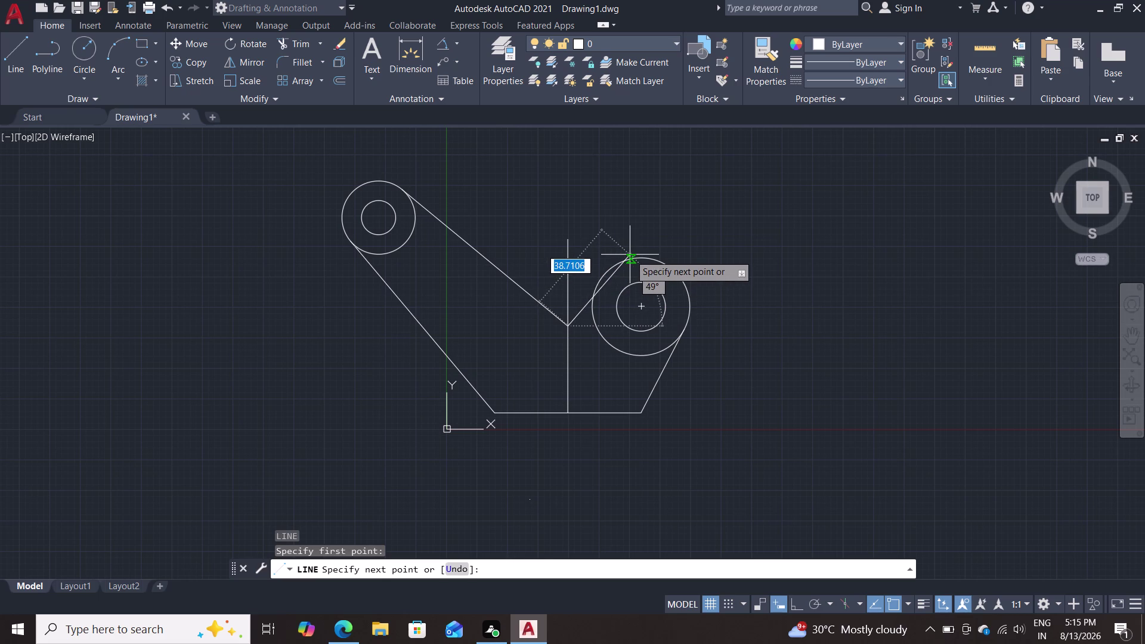
text(ta)
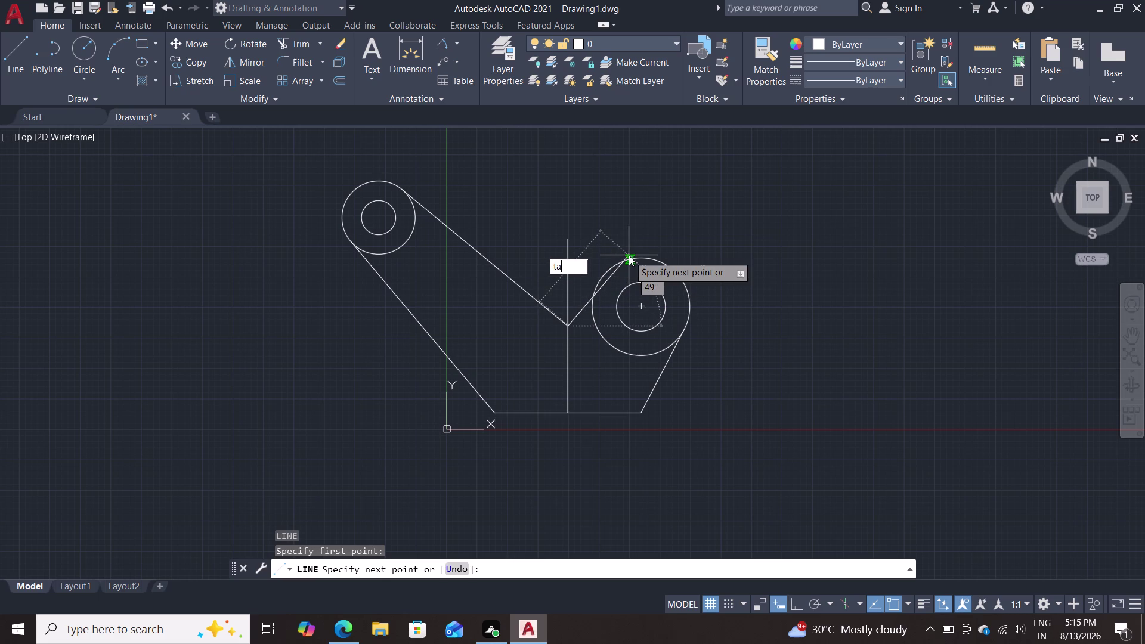
key(n)
key(Return)
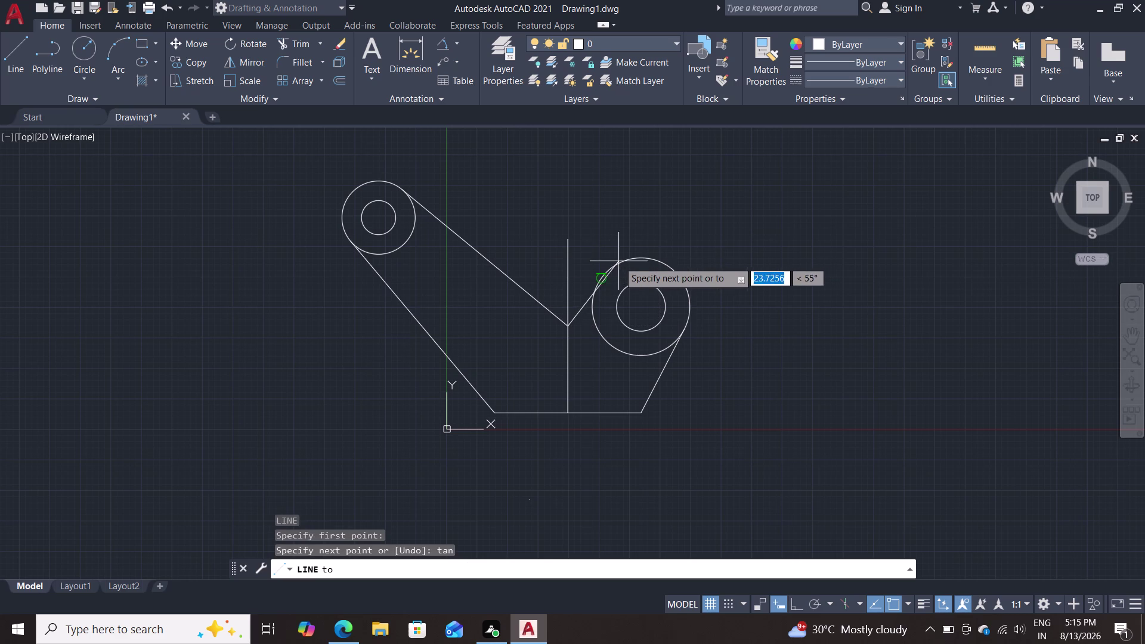
click(600, 276)
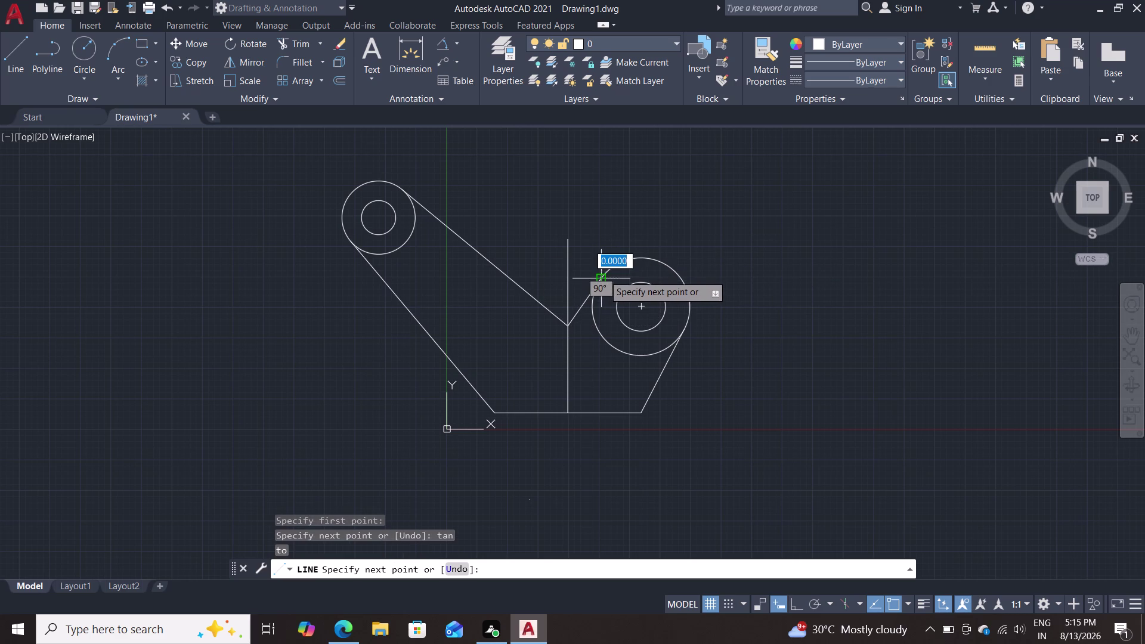
key(Escape)
scroll(up, 3)
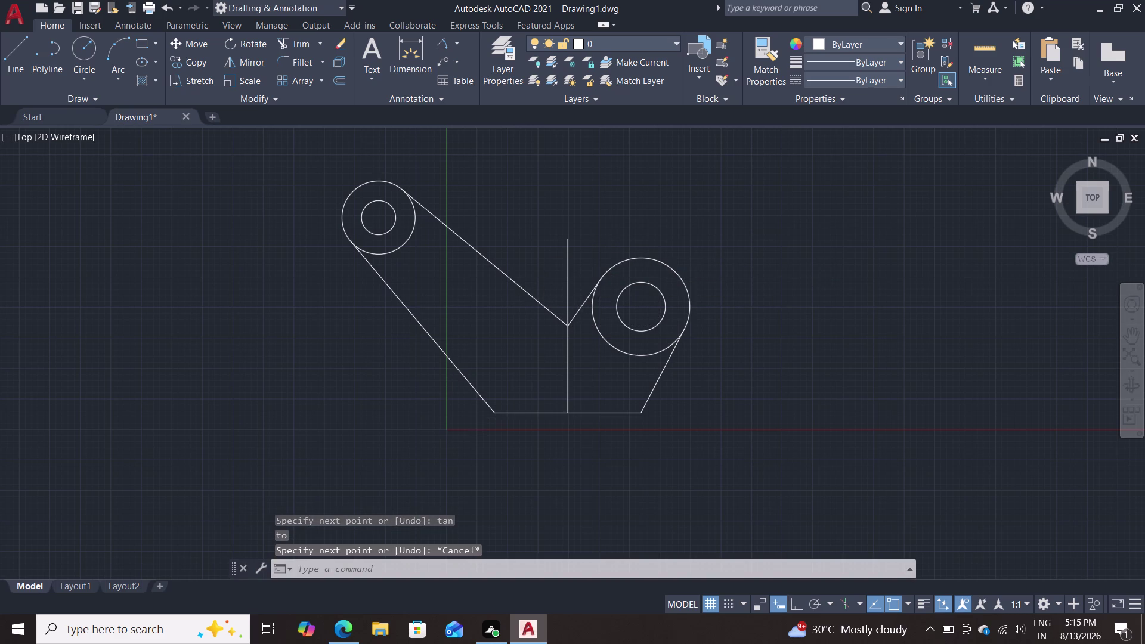
middle_drag(518, 295, 449, 318)
Add an 86° angular dimension between the arm line and the vertical line.
click(444, 50)
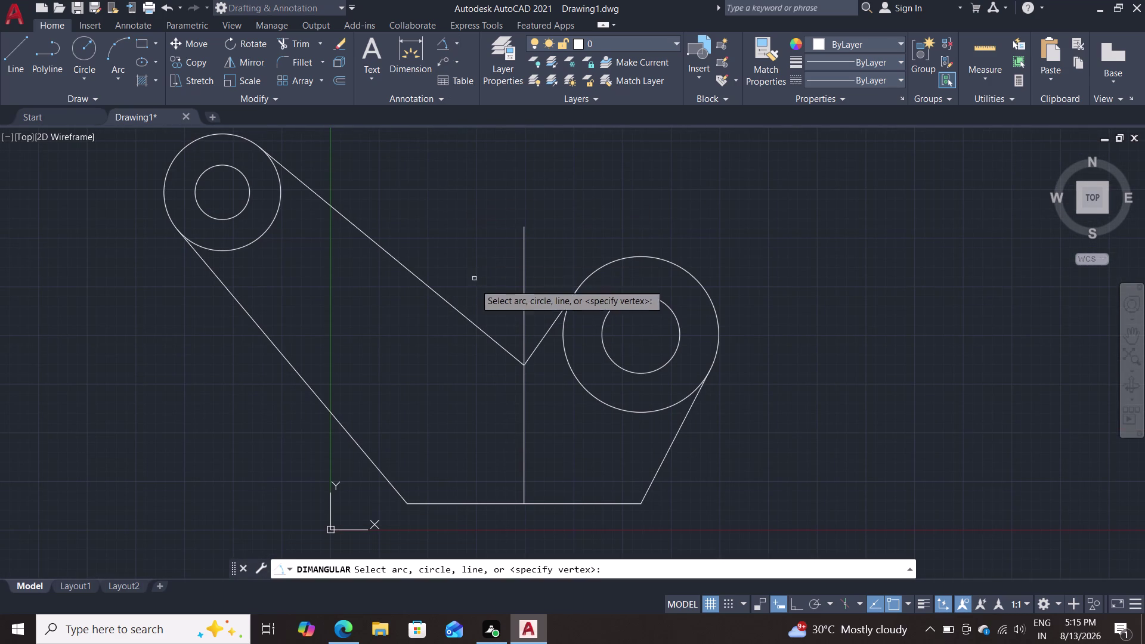
click(473, 324)
click(545, 335)
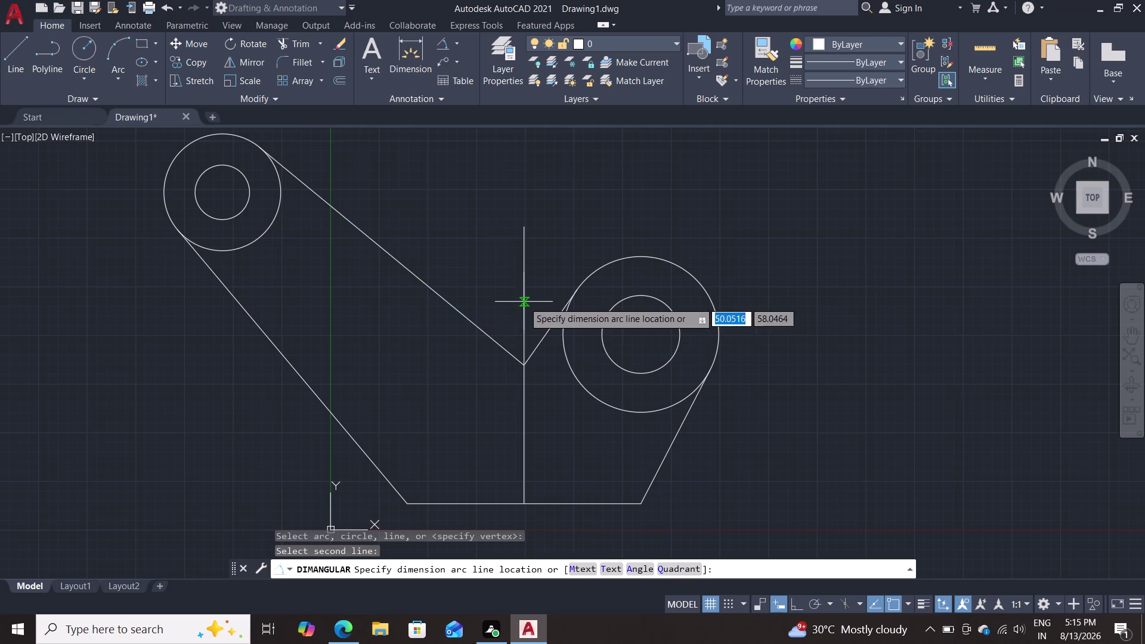
click(517, 297)
scroll(up, 3)
scroll(up, 3)
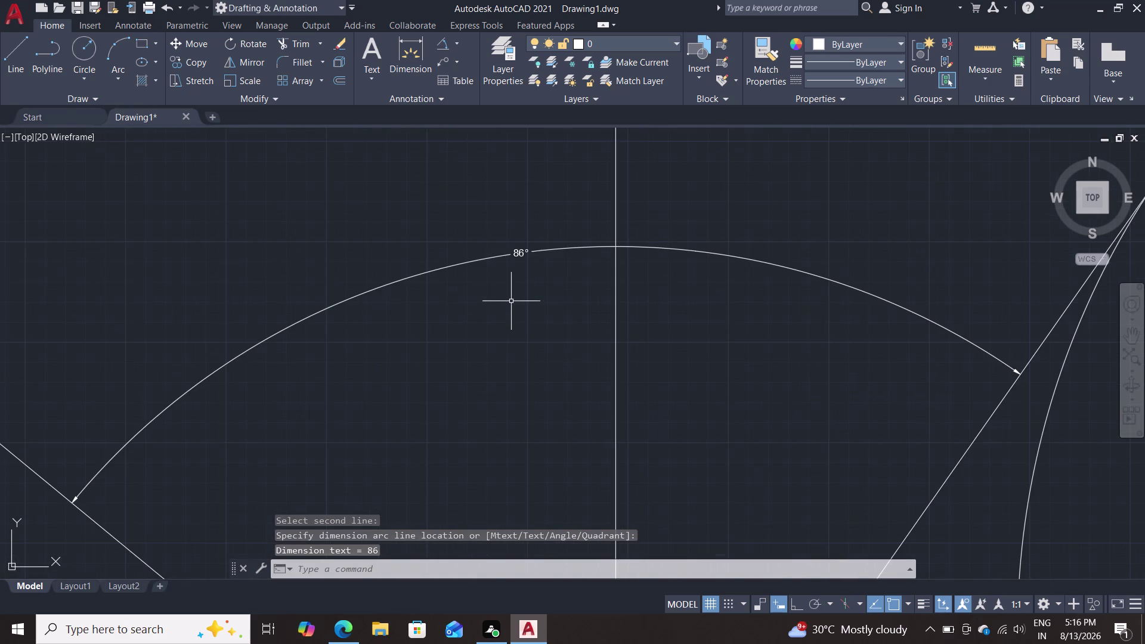
scroll(down, 3)
scroll(down, 3)
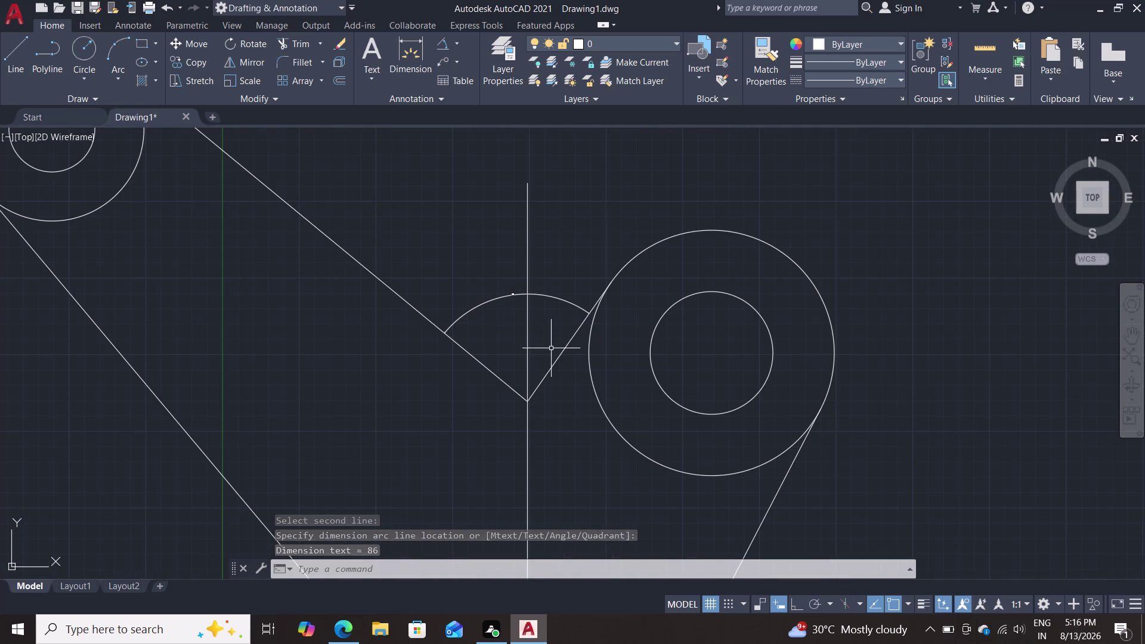
Erase the short right-boss arm line and select the vertical line.
click(559, 352)
key(Delete)
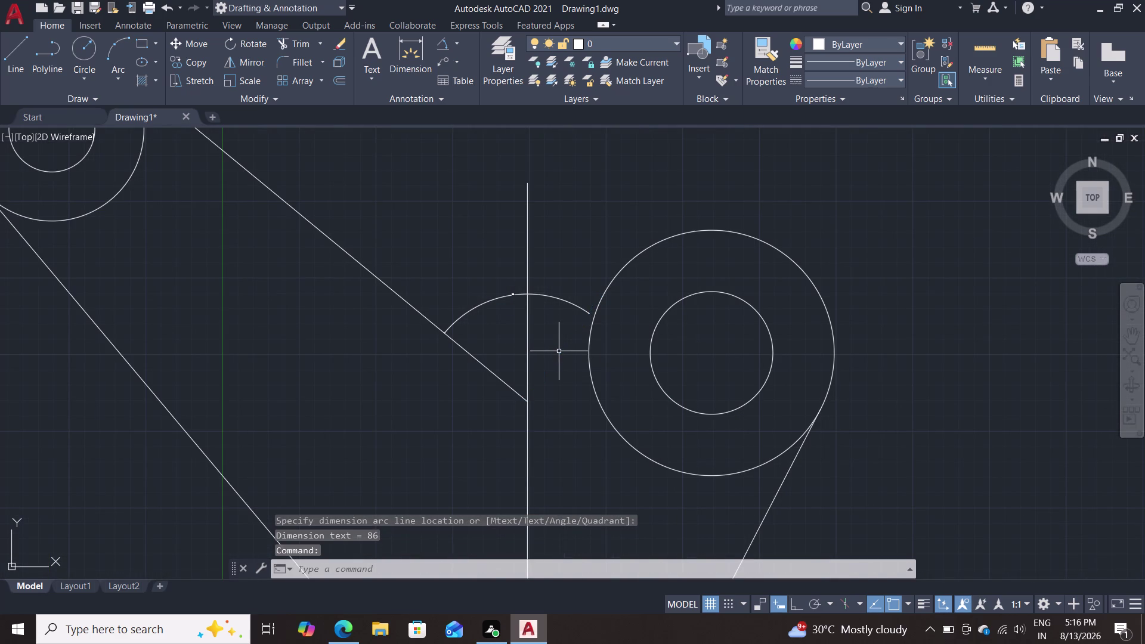
click(526, 352)
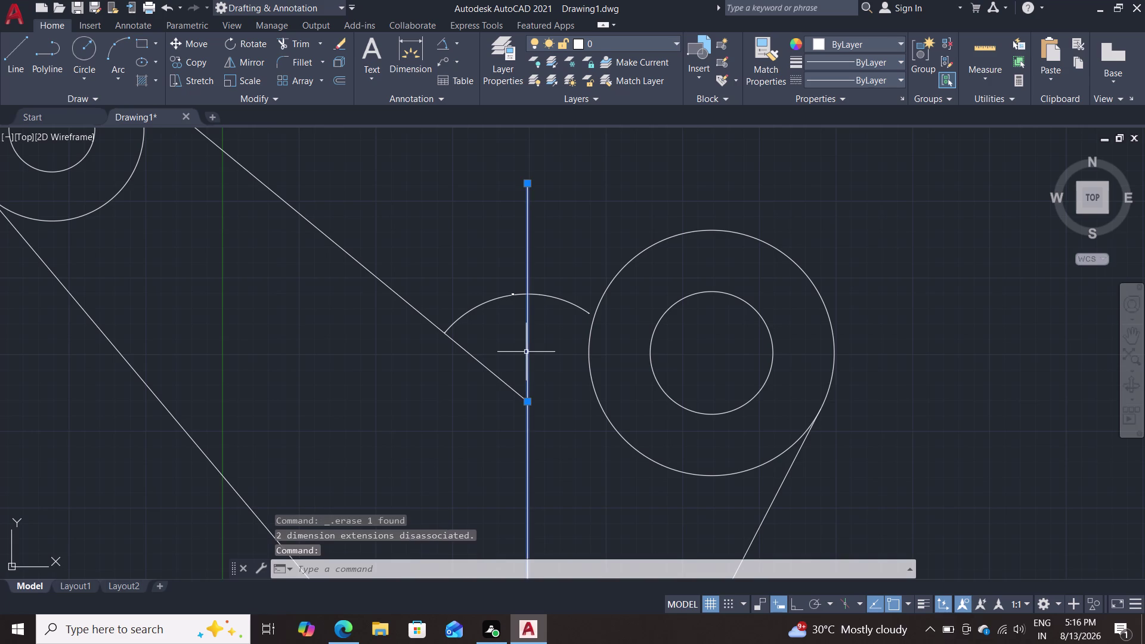
Delete the vertical construction line, the angled arm line and the 86° dimension.
key(Delete)
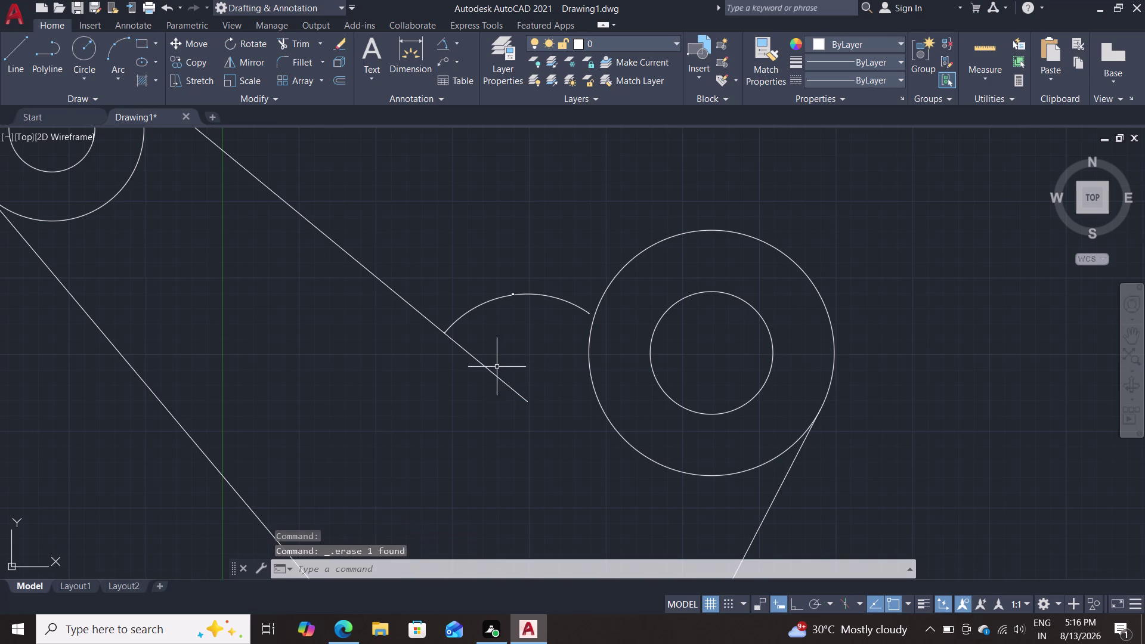
click(494, 368)
click(494, 368)
triple_click(494, 372)
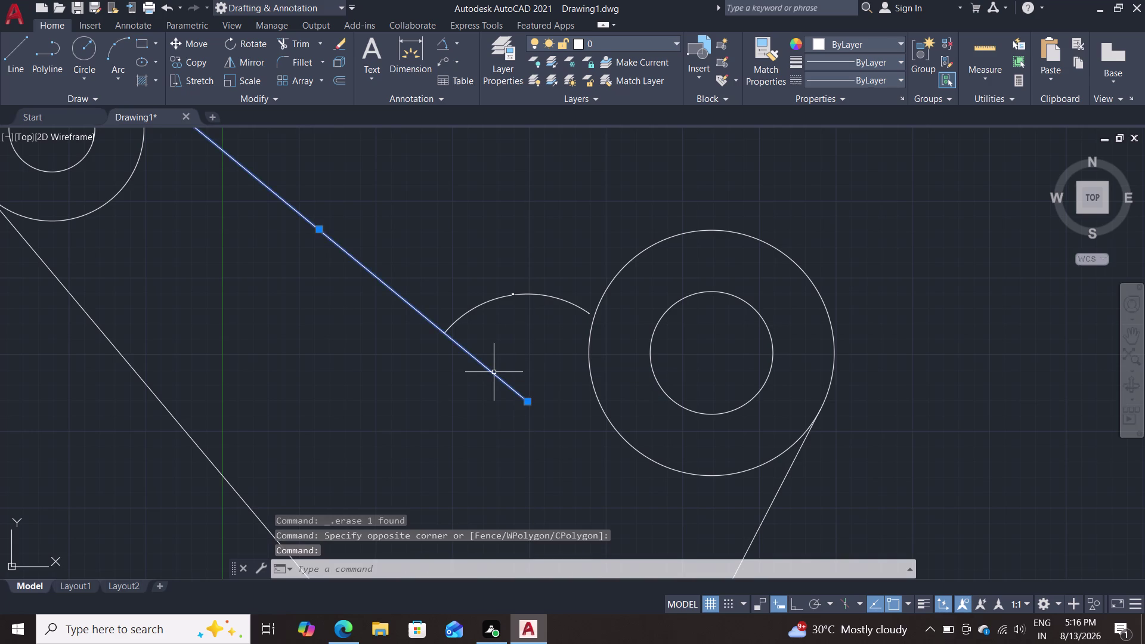
key(Delete)
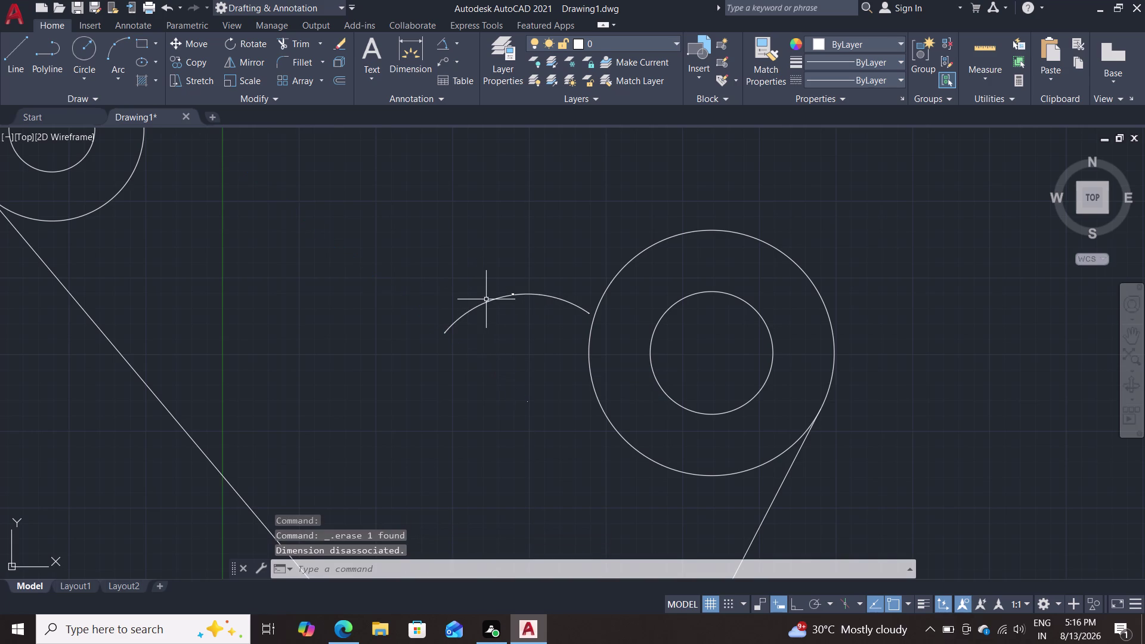
click(486, 299)
key(Delete)
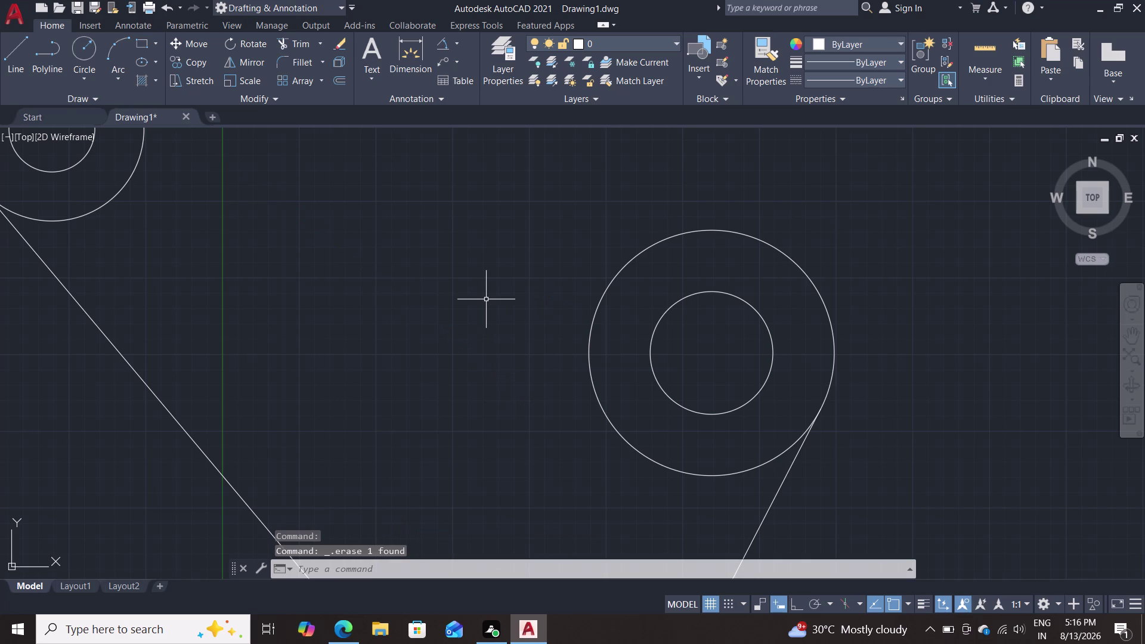
scroll(down, 3)
scroll(up, 3)
scroll(down, 3)
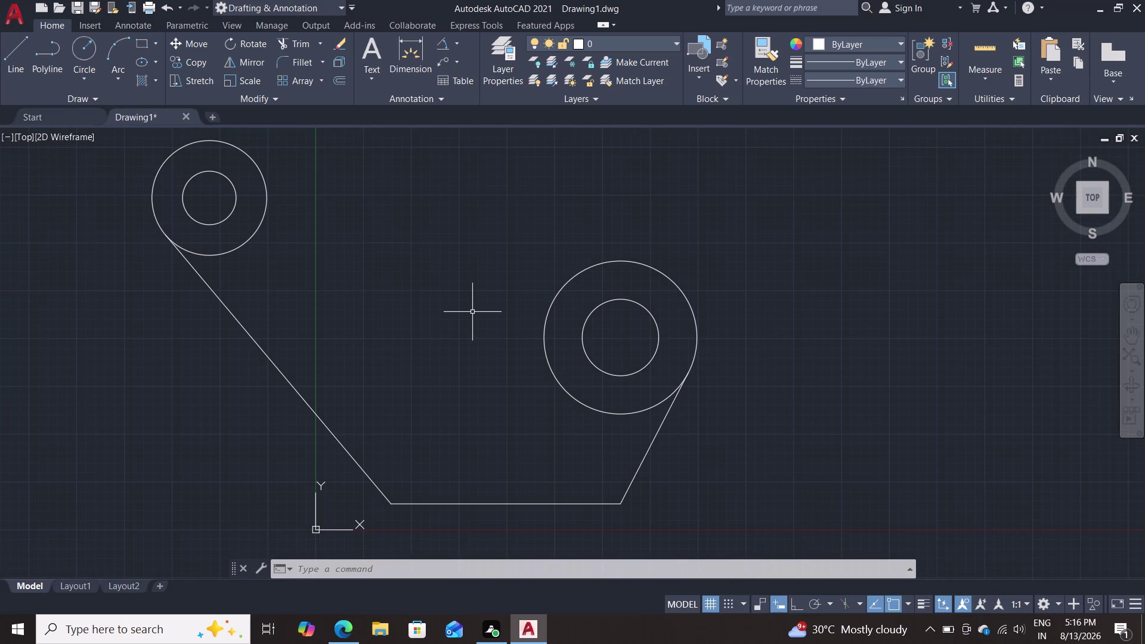
Draw an arm line tangent to the right boss, length 33.1871 at angle 30.
key(l)
key(Return)
text(t)
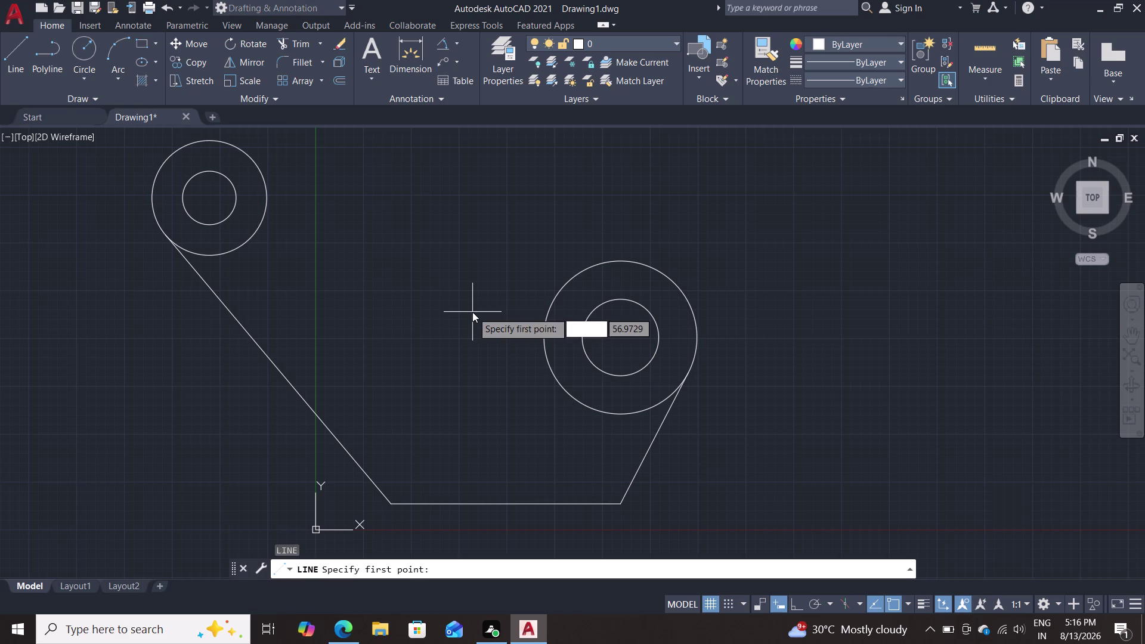
text(an)
key(Return)
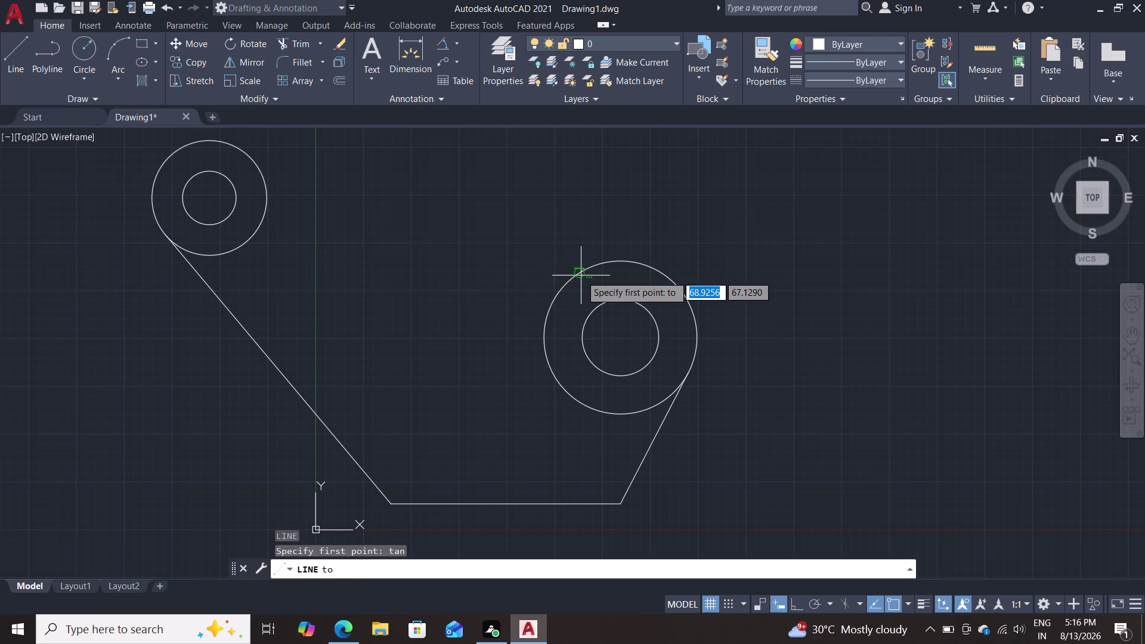
click(581, 276)
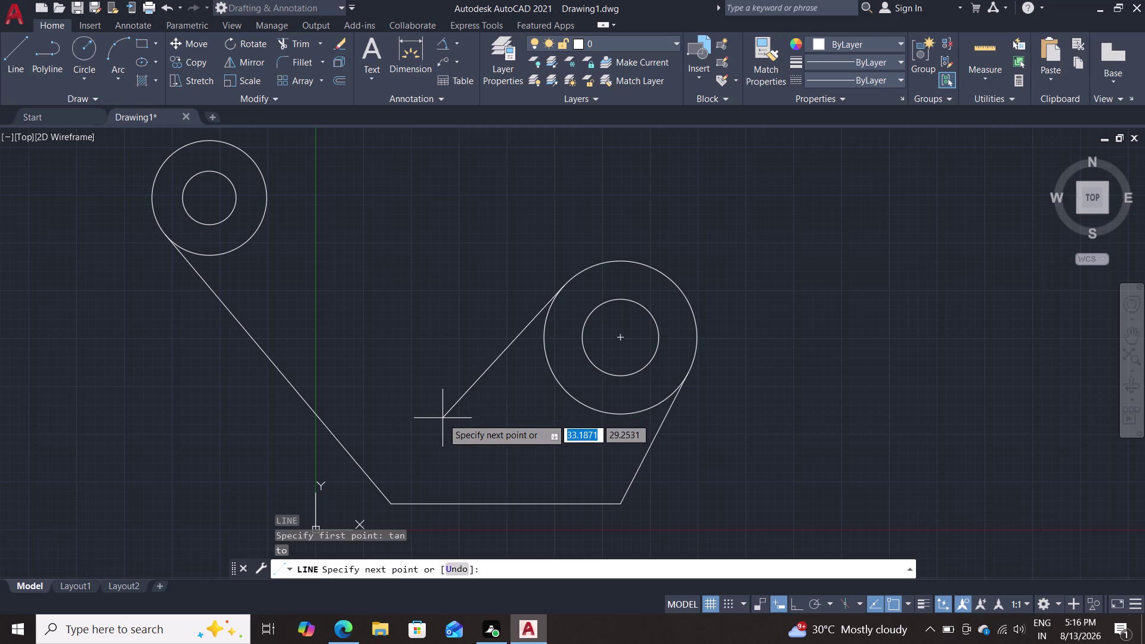
key(Tab)
text(30)
key(Return)
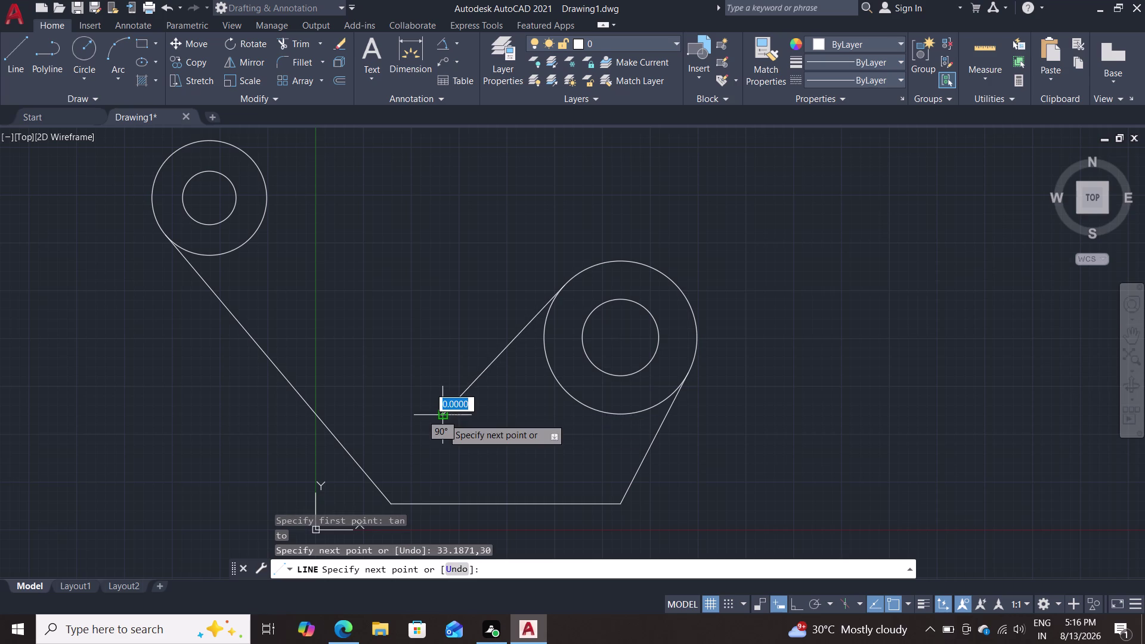
key(Escape)
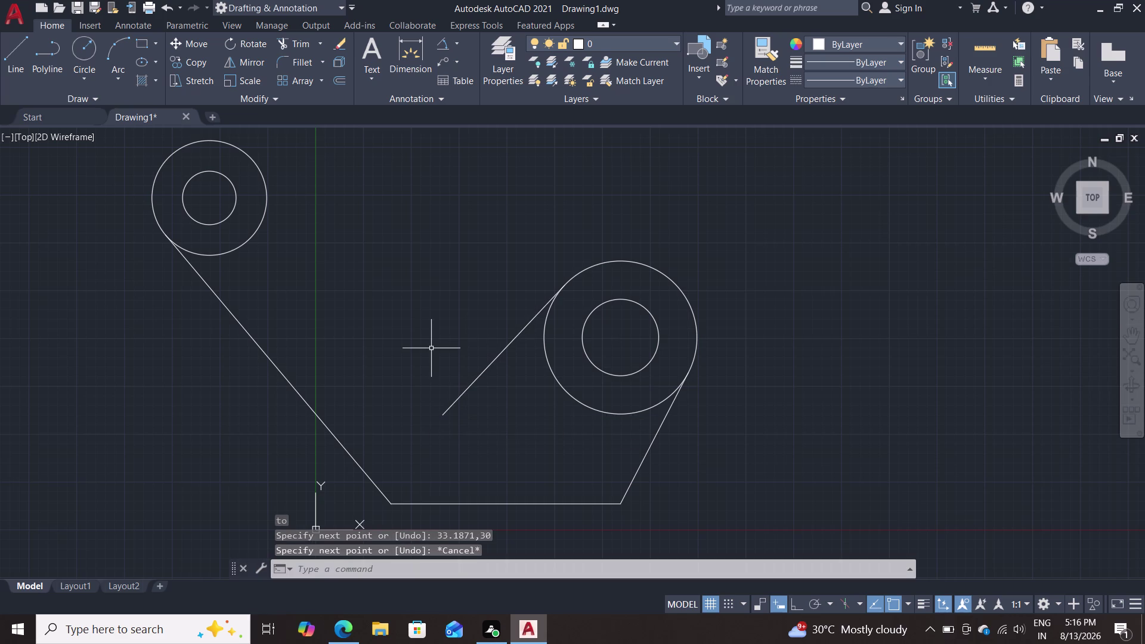
Draw a crossing arm line tangent to the left boss, length 52.3571 at angle 35.
key(l)
key(Return)
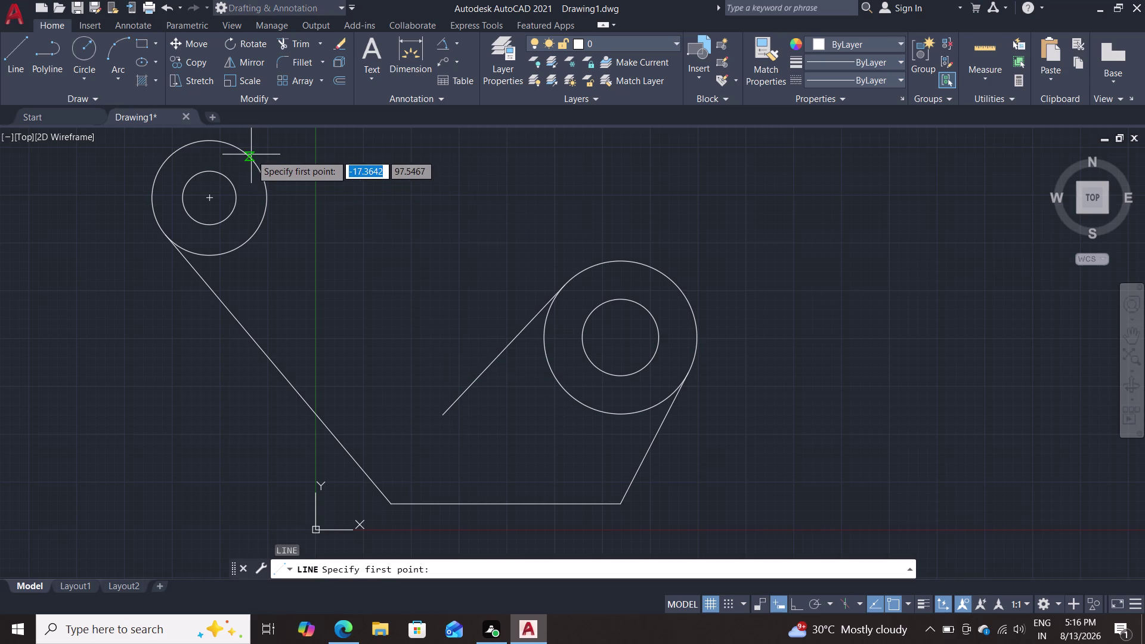
text(tan)
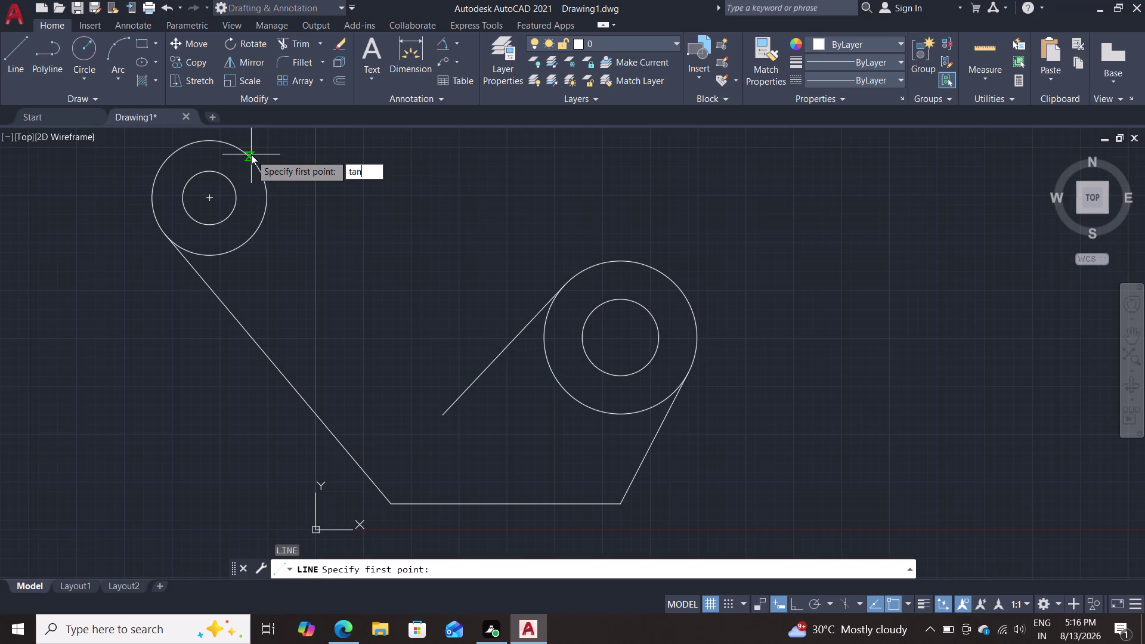
key(Return)
click(250, 150)
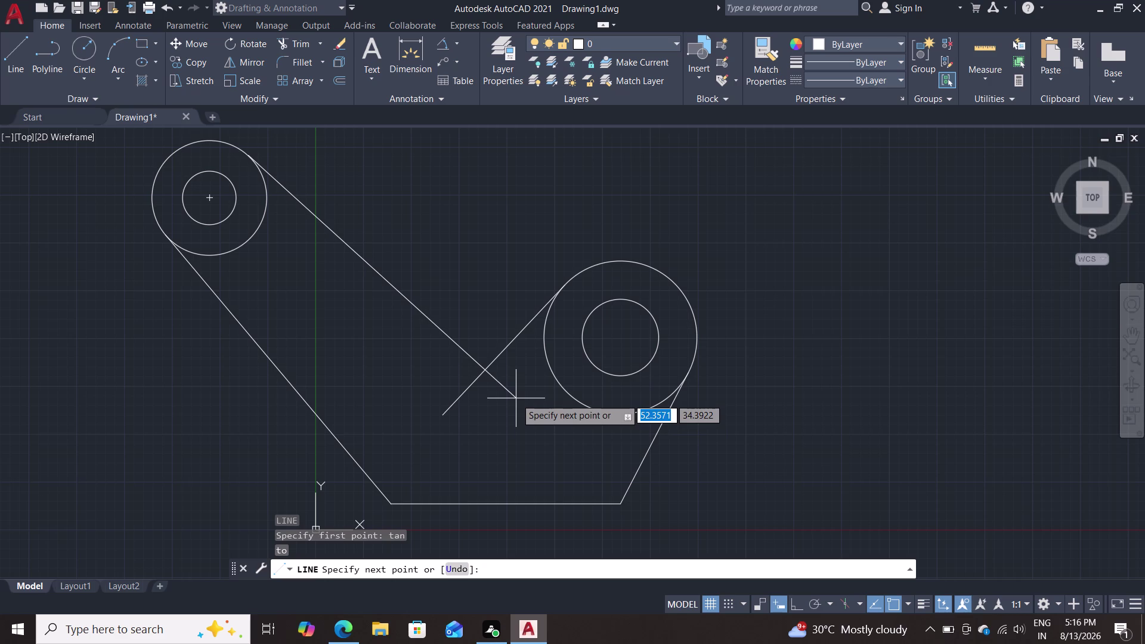
key(Tab)
text(35)
key(Return)
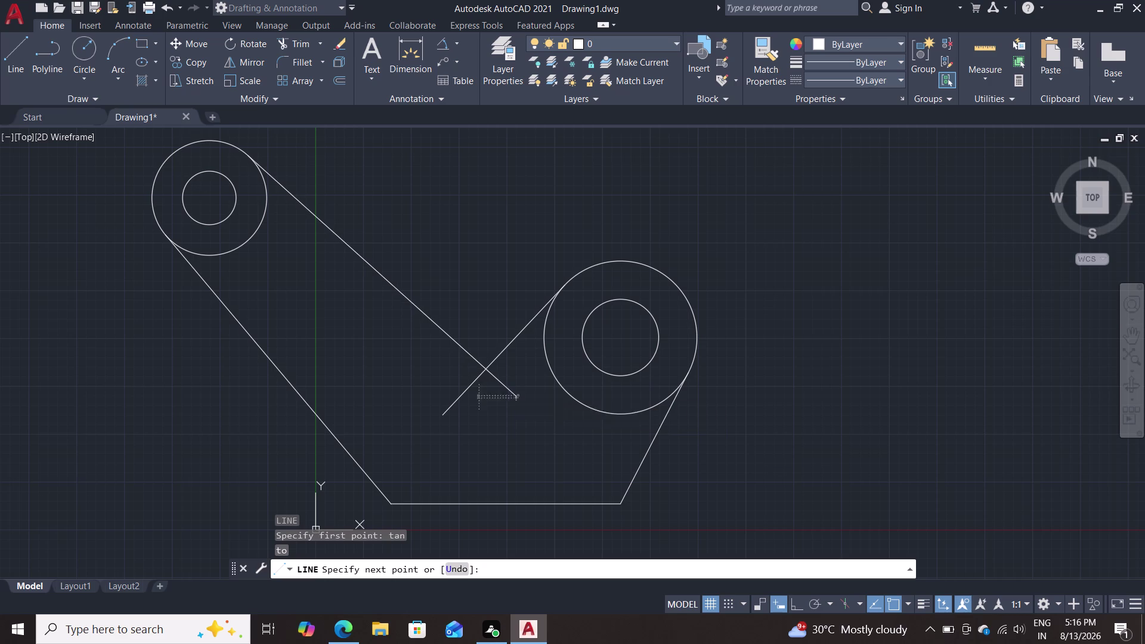
key(Escape)
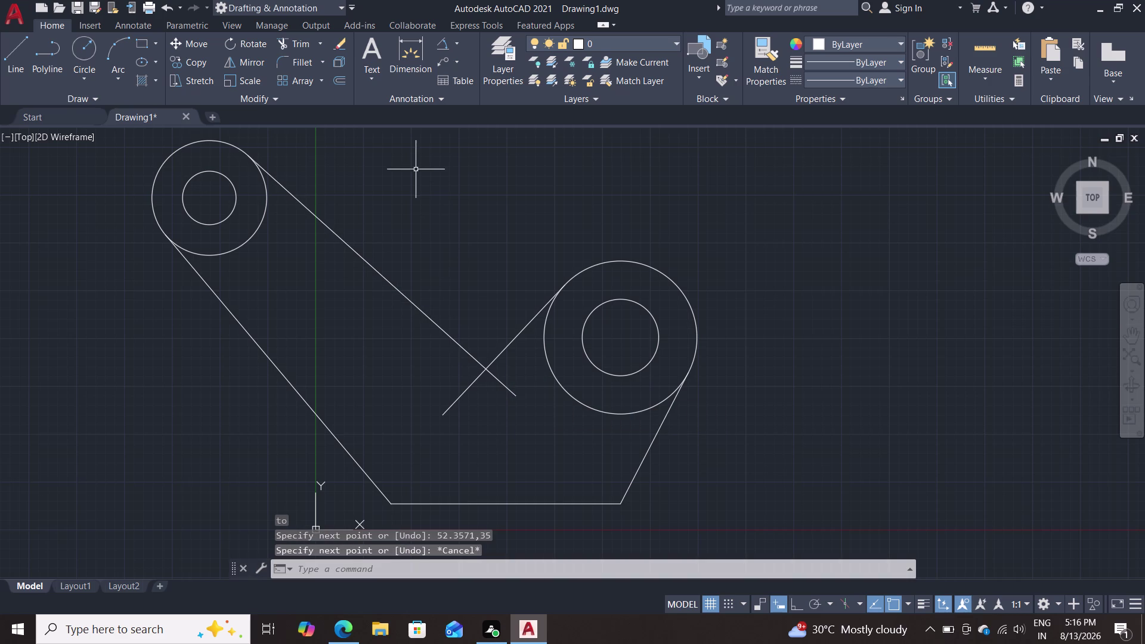
click(441, 47)
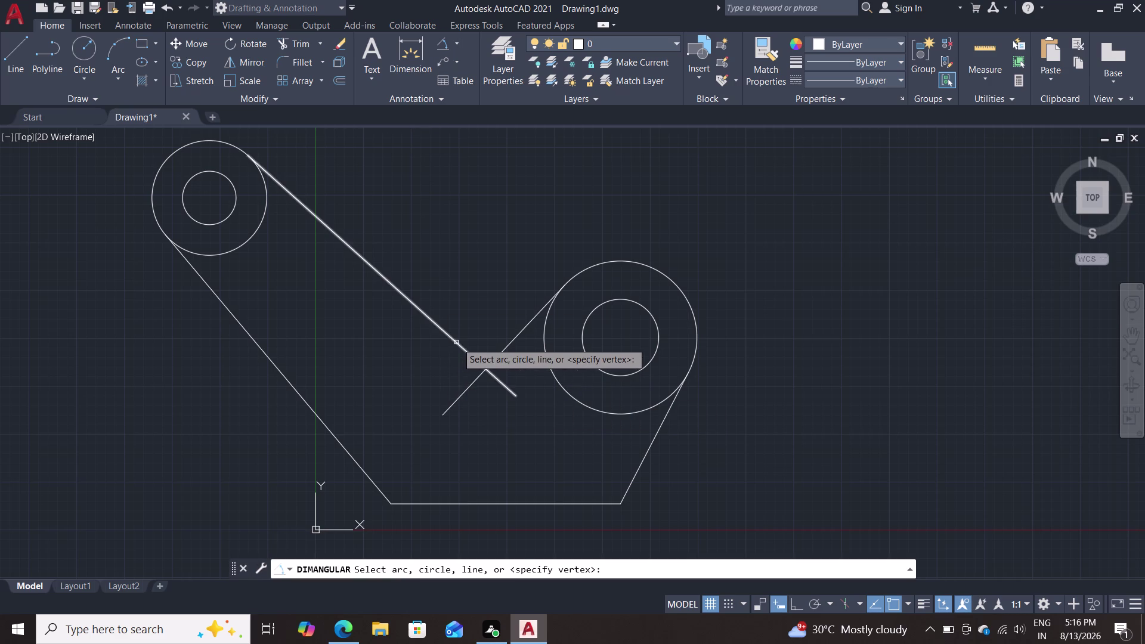
Pick both crossing arm lines and place the 91° angle arc above their intersection.
click(457, 342)
click(507, 345)
click(483, 330)
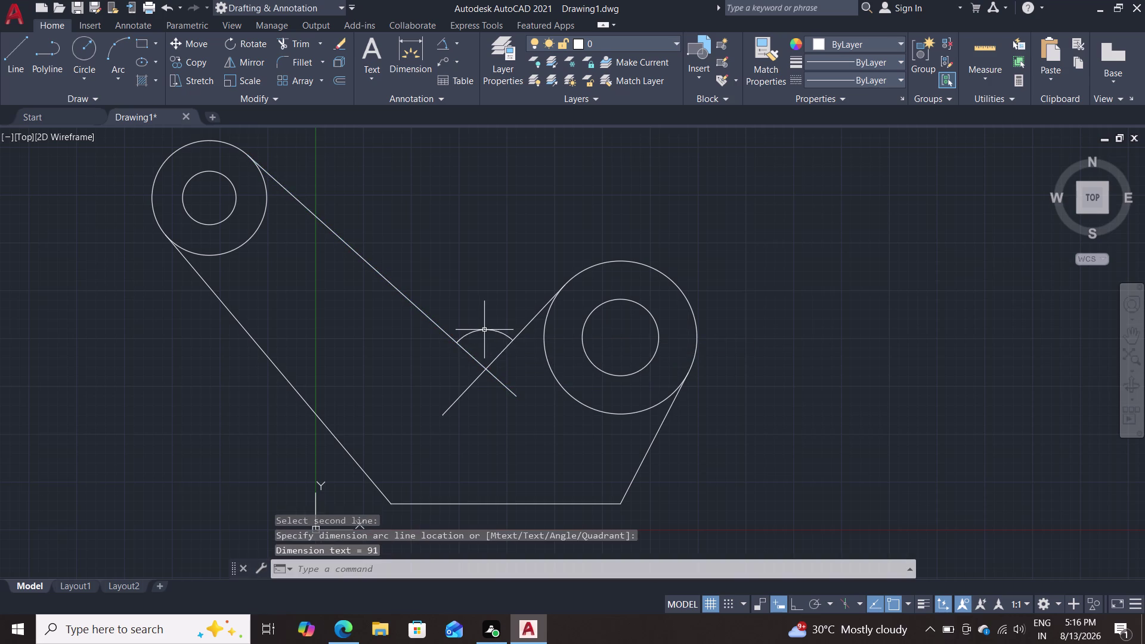
Zoom and pan around the bracket outline to inspect the new 91° dimension.
scroll(up, 3)
scroll(up, 3)
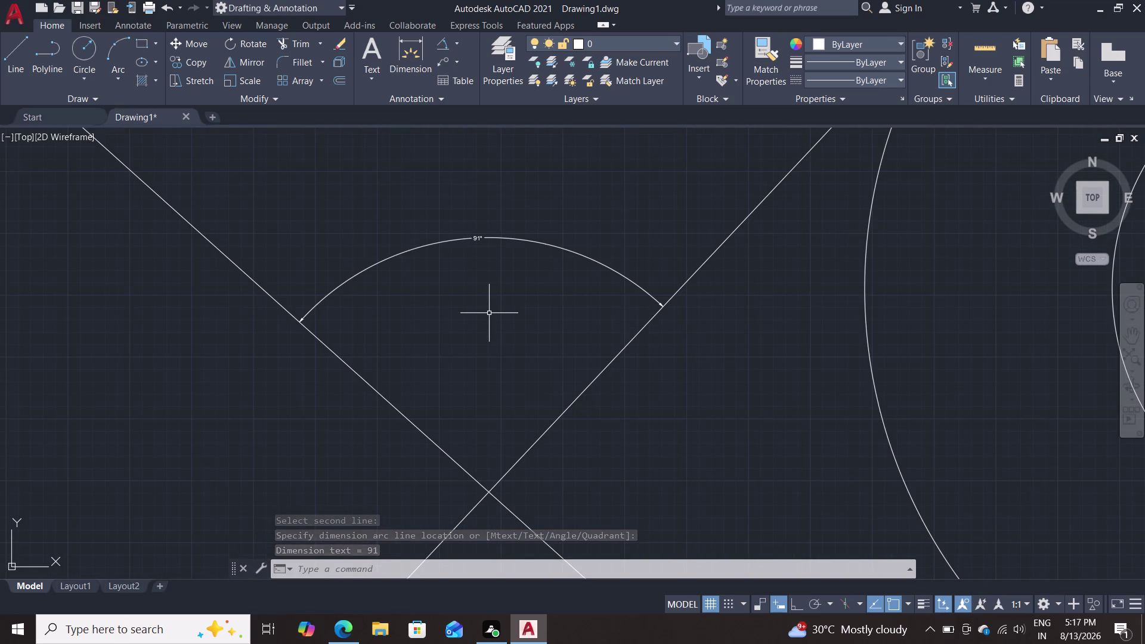
scroll(down, 3)
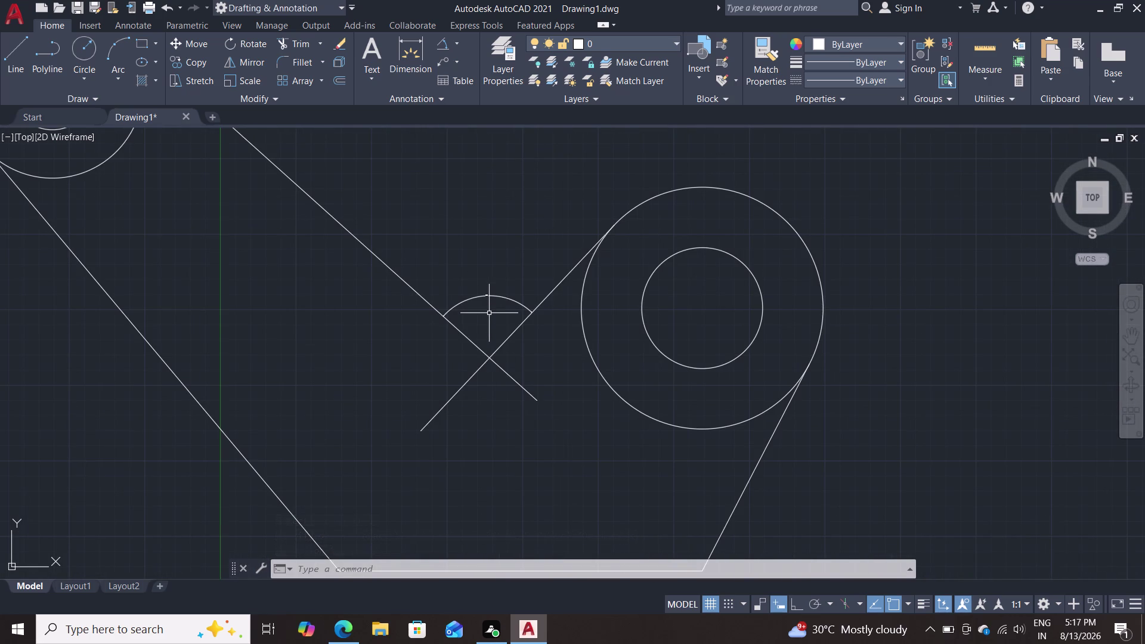
scroll(down, 3)
scroll(up, 3)
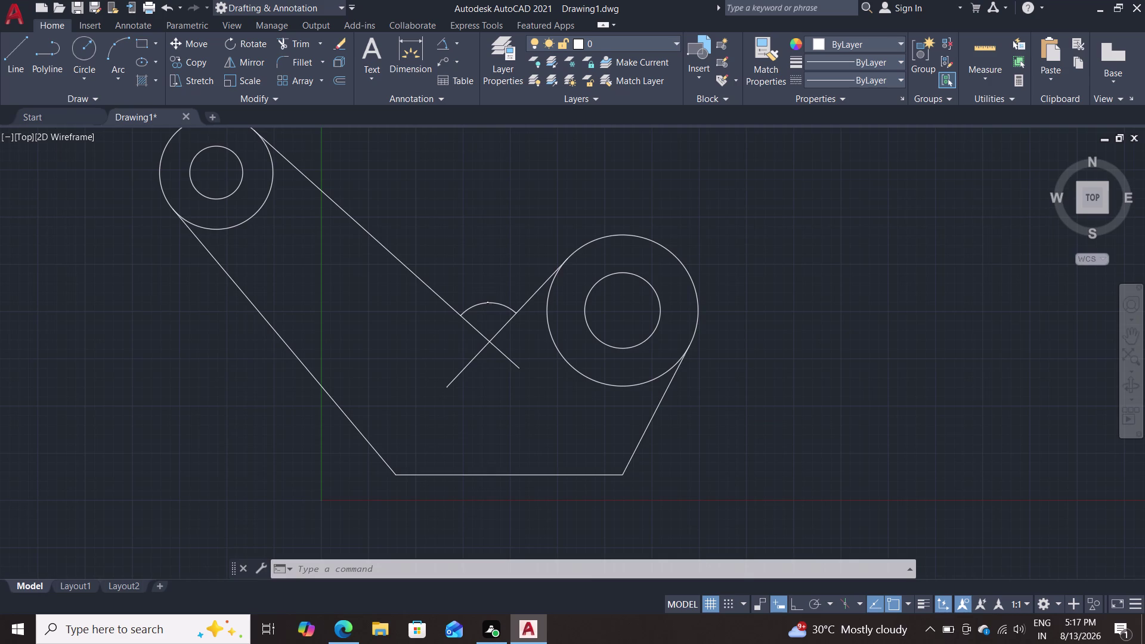
scroll(up, 3)
scroll(up, 3)
middle_drag(492, 303, 494, 363)
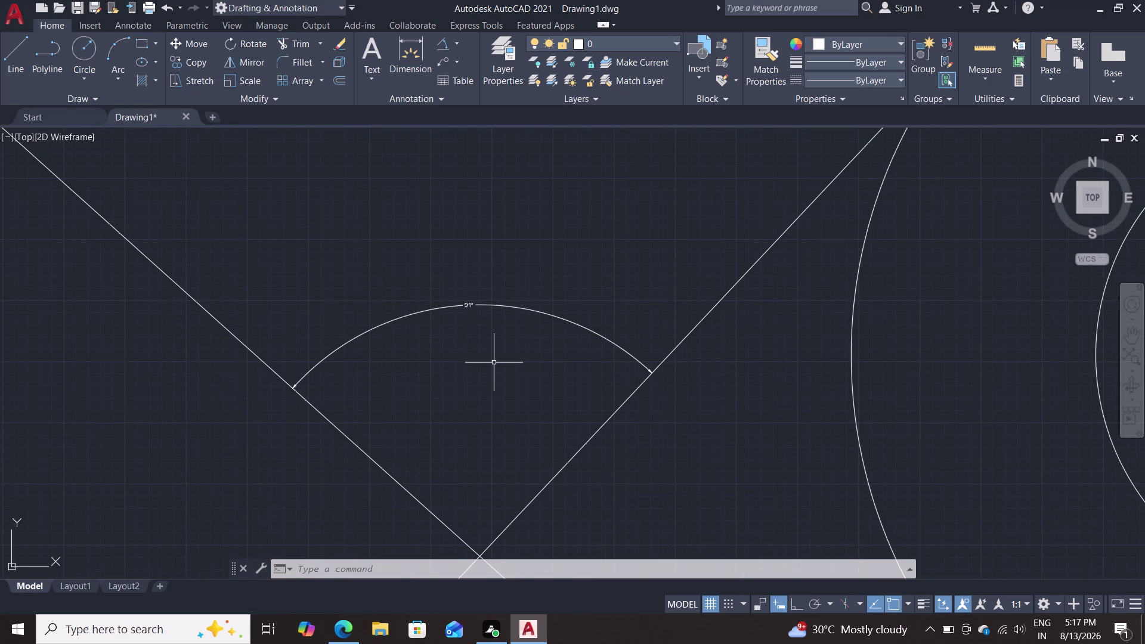
scroll(down, 3)
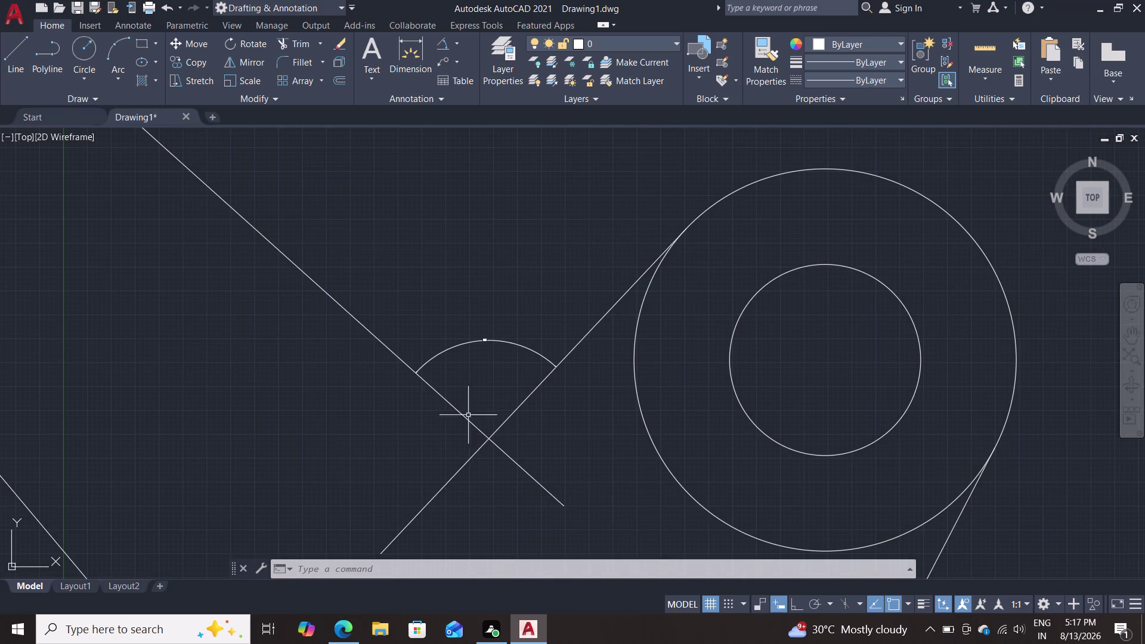
click(466, 421)
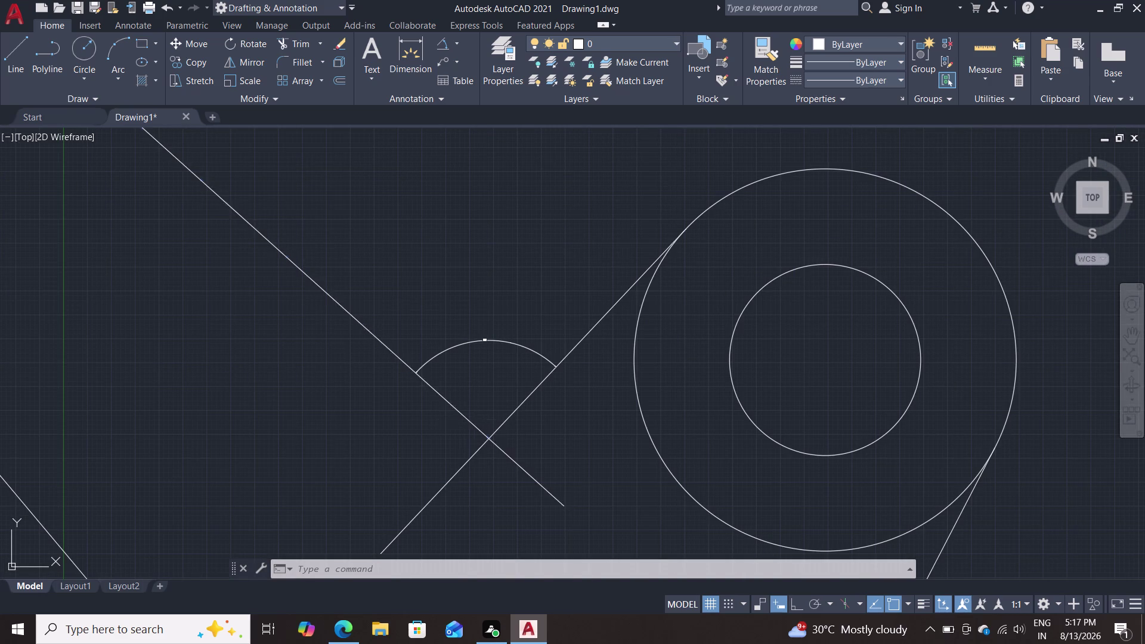